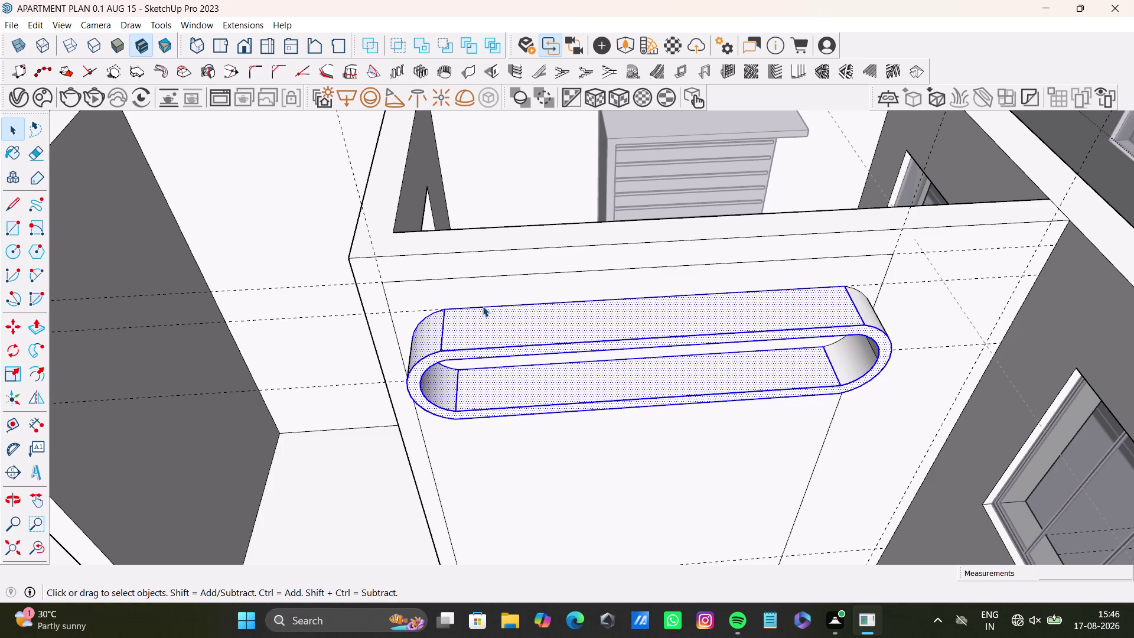
Orbit around the oval shelf's rounded left and right ends to inspect them.
scroll(down, 3)
middle_drag(586, 404, 481, 377)
scroll(up, 3)
middle_drag(323, 341, 256, 327)
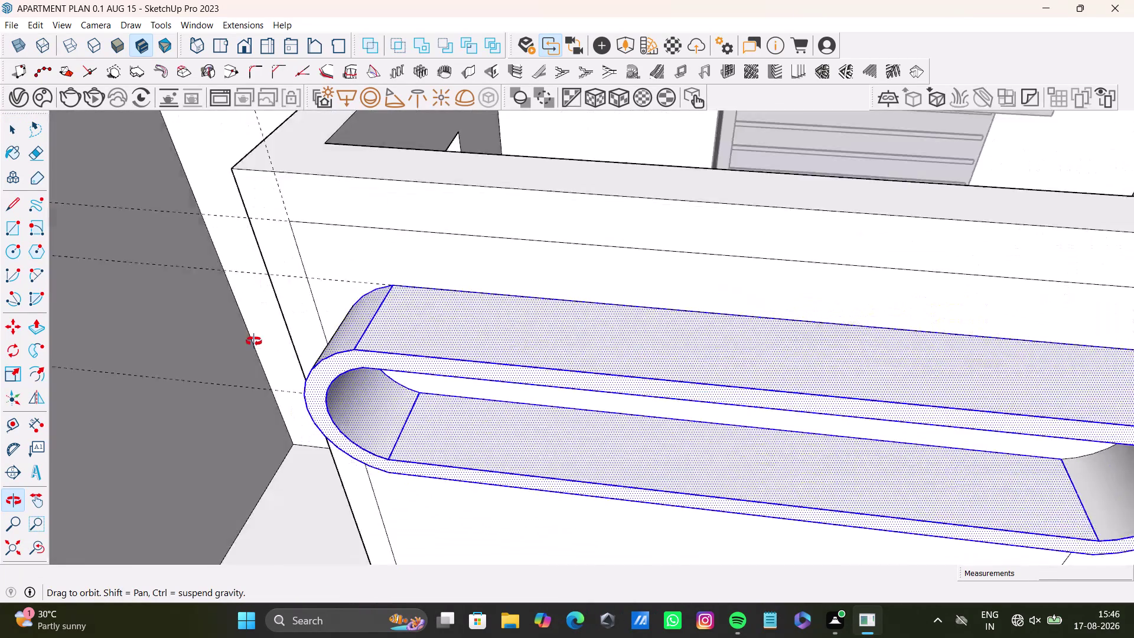
middle_drag(256, 328, 252, 347)
scroll(down, 3)
middle_drag(463, 391, 363, 377)
scroll(up, 3)
click(643, 353)
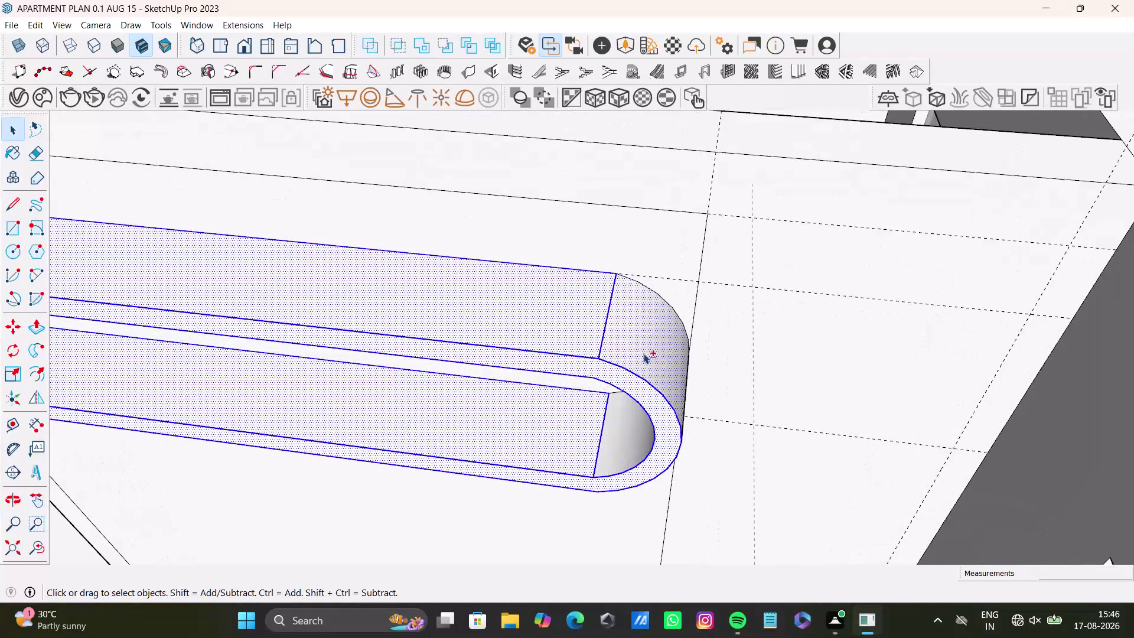
click(619, 437)
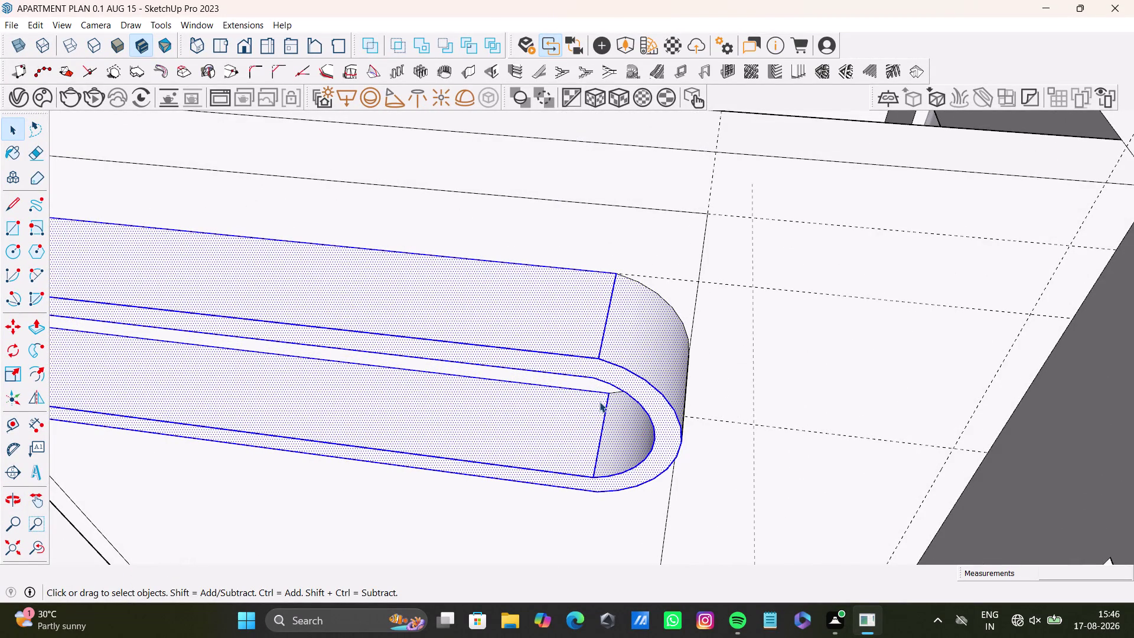
Orbit around the shelf to view it from the left and from below.
scroll(down, 3)
middle_drag(358, 410, 464, 360)
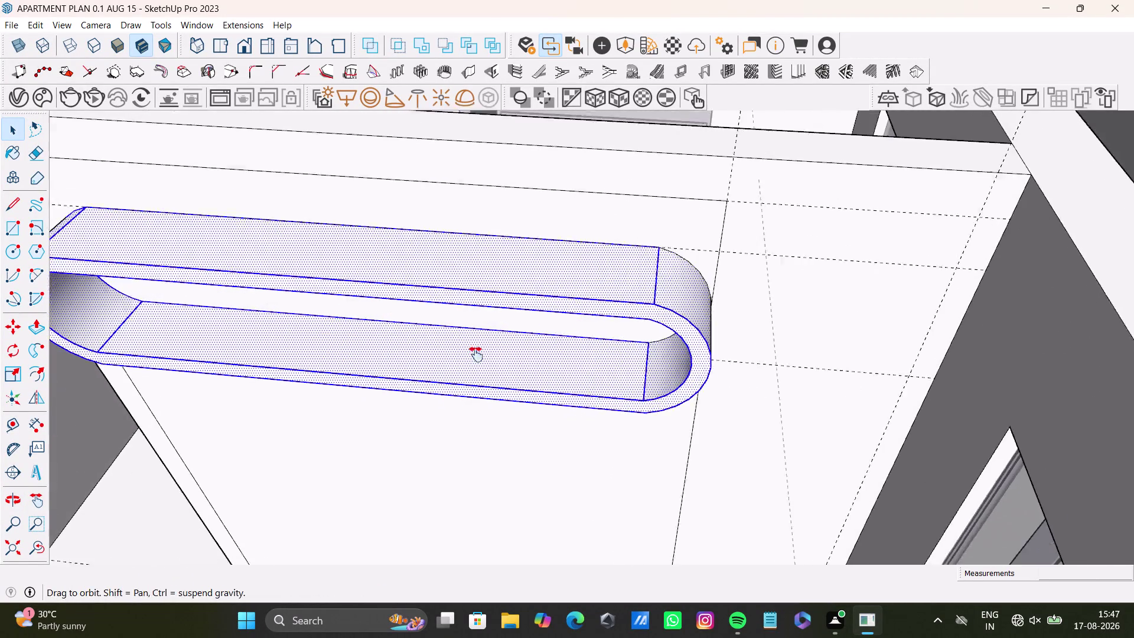
middle_drag(463, 360, 488, 348)
middle_drag(480, 361, 536, 403)
middle_drag(363, 405, 522, 400)
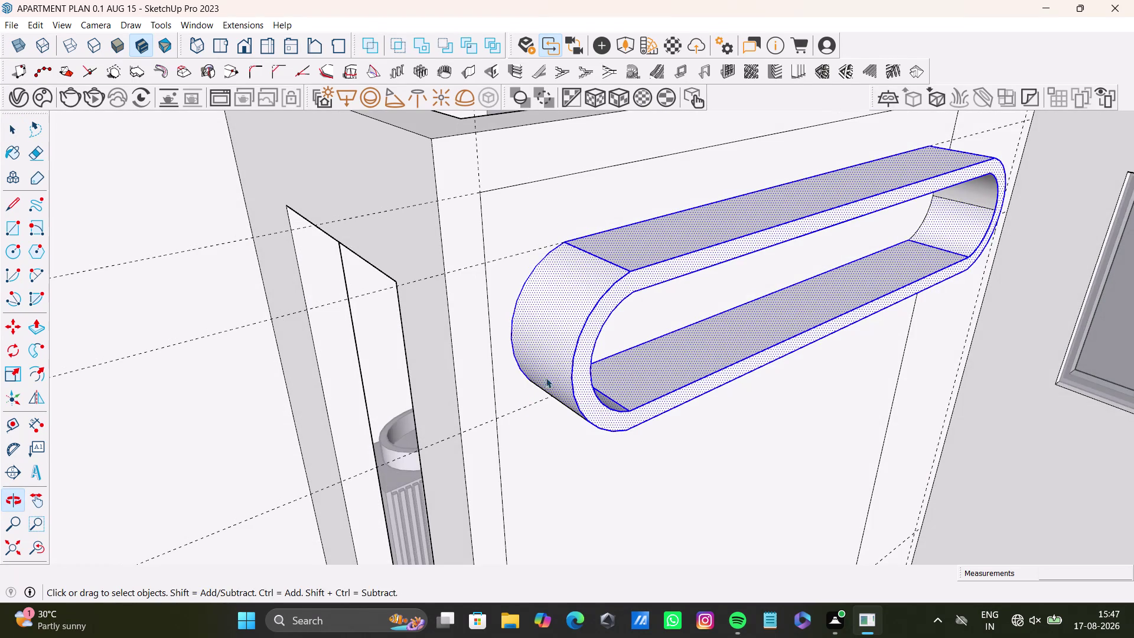
middle_drag(626, 379, 376, 398)
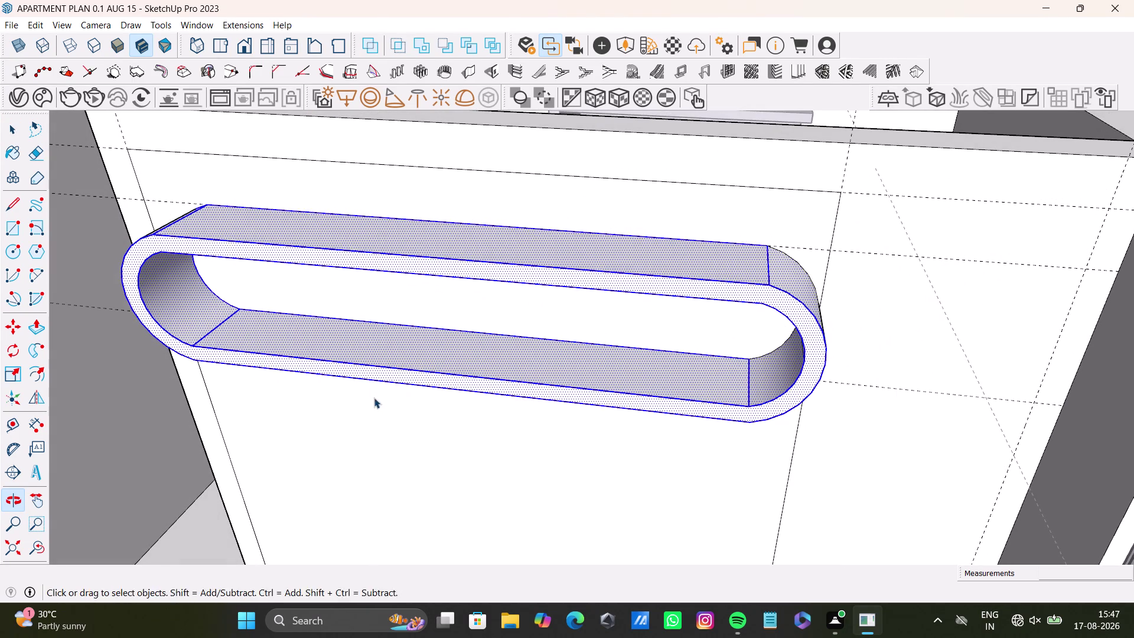
Use Scale to stretch the shelf slightly along its length.
key(s)
middle_drag(789, 387, 719, 369)
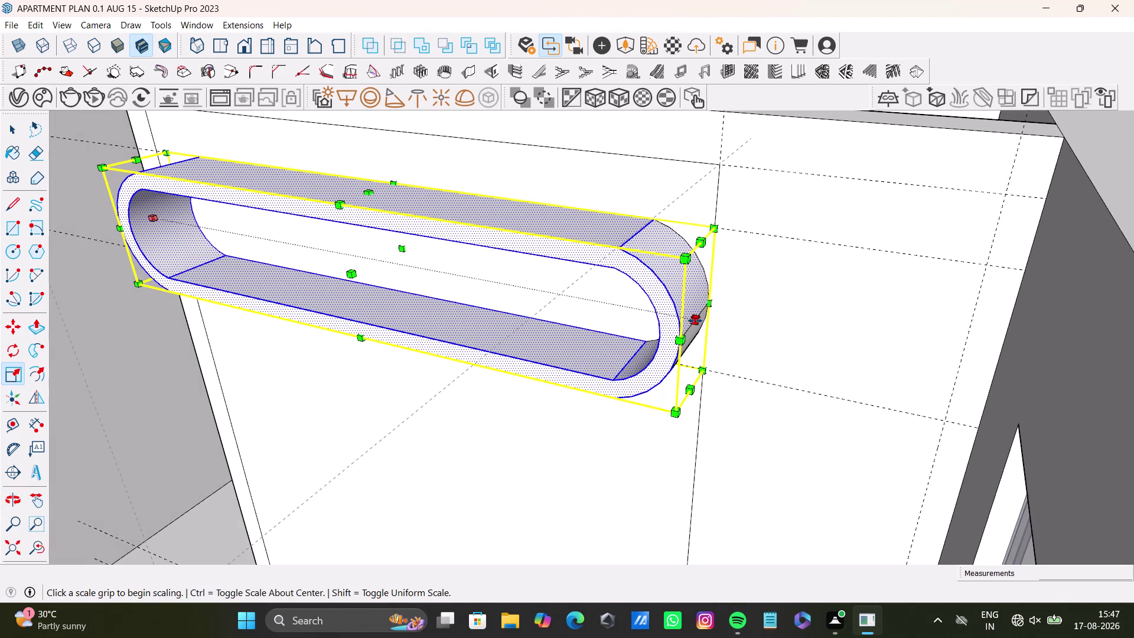
drag(695, 320, 716, 329)
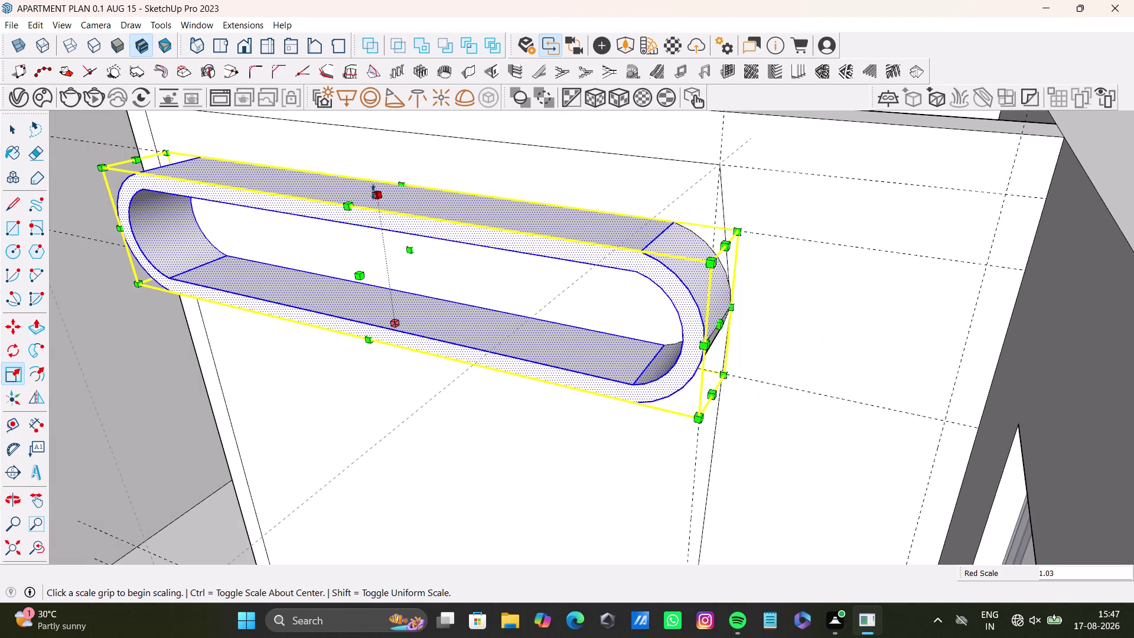
drag(373, 192, 376, 174)
key(space)
Look at the shelf front and underside, then undo the length stretch.
middle_drag(366, 387, 494, 391)
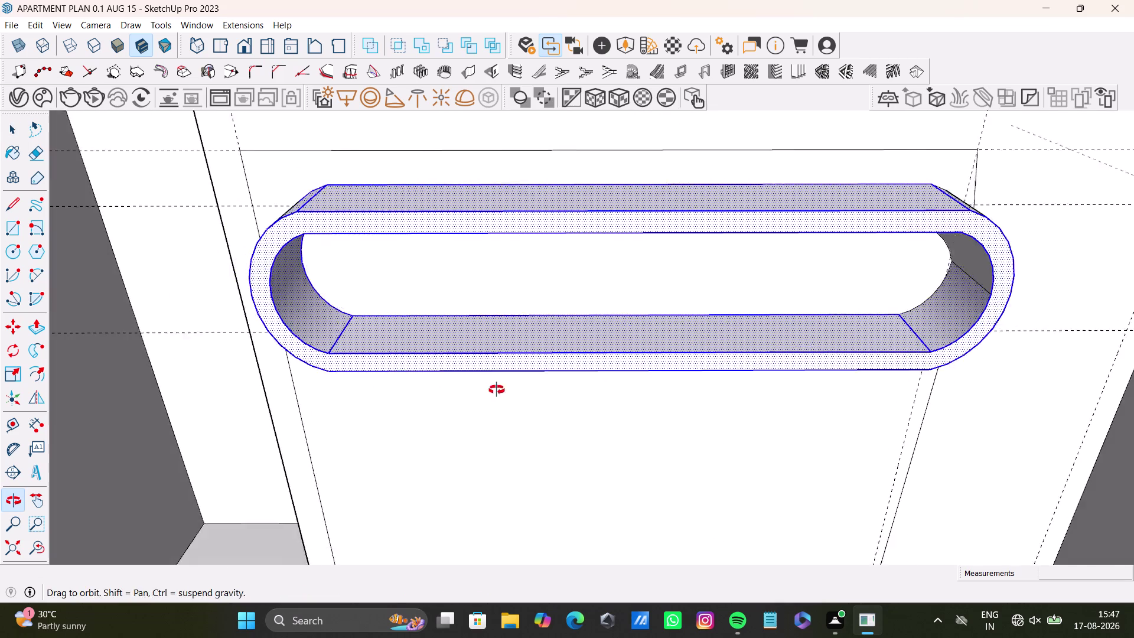
middle_drag(495, 391, 504, 387)
middle_drag(506, 385, 442, 489)
middle_drag(437, 490, 393, 453)
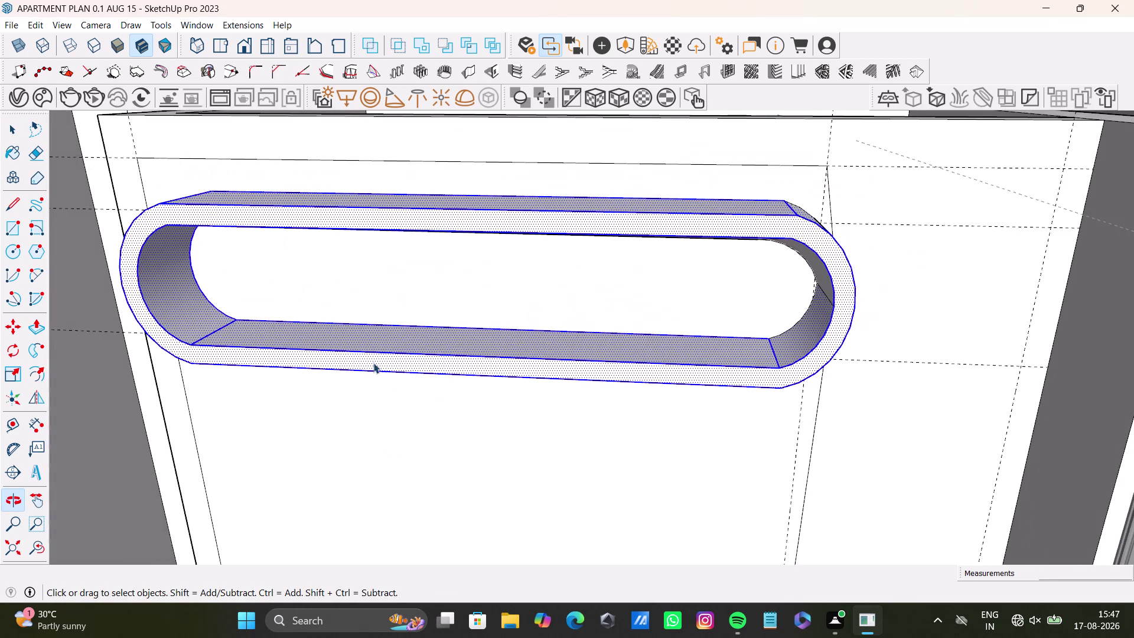
middle_drag(289, 308, 314, 282)
middle_drag(374, 285, 376, 271)
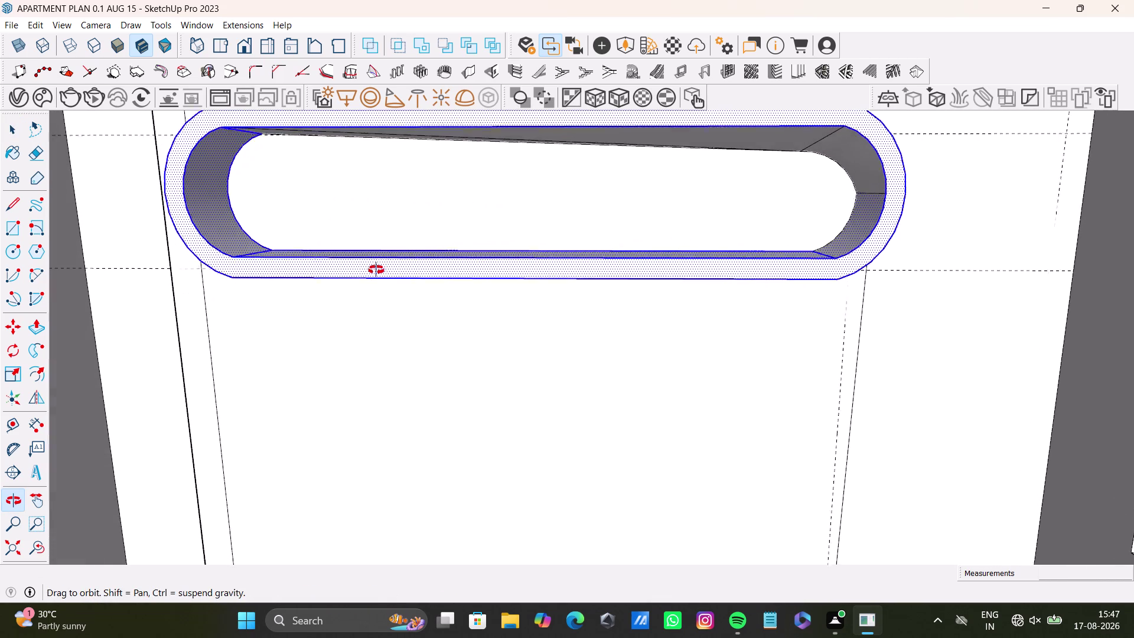
middle_drag(376, 271, 372, 268)
middle_drag(392, 246, 389, 284)
key(ctrl+z)
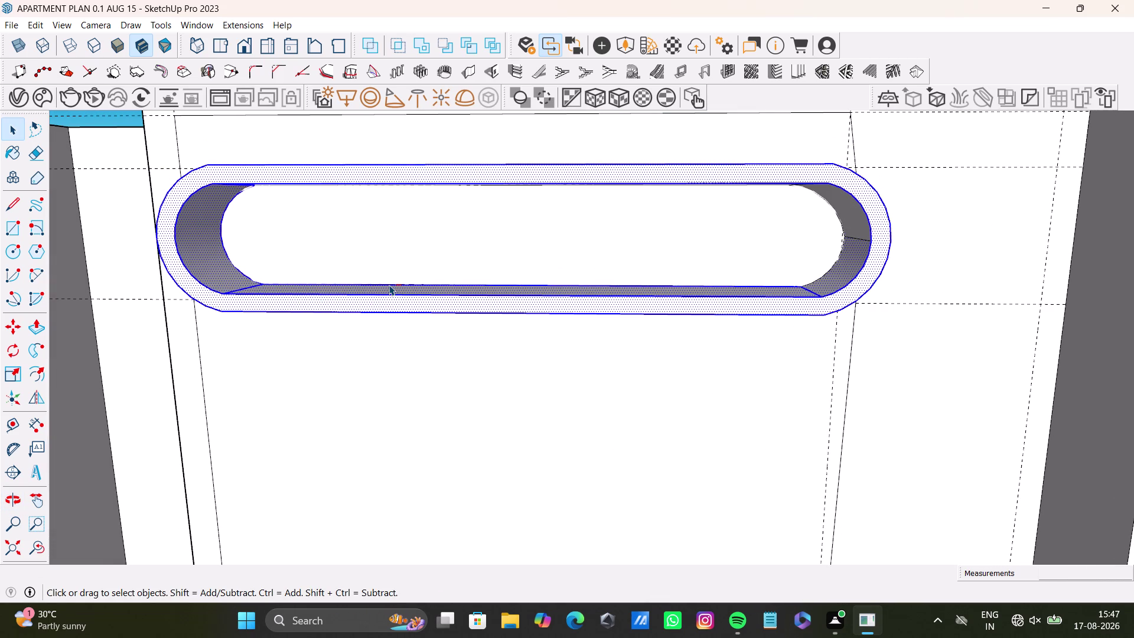
Inspect the shelf interior from above, clicking several points on the shelf.
middle_drag(448, 265, 396, 383)
middle_drag(392, 386, 374, 421)
middle_drag(377, 410, 399, 288)
middle_drag(398, 269, 376, 371)
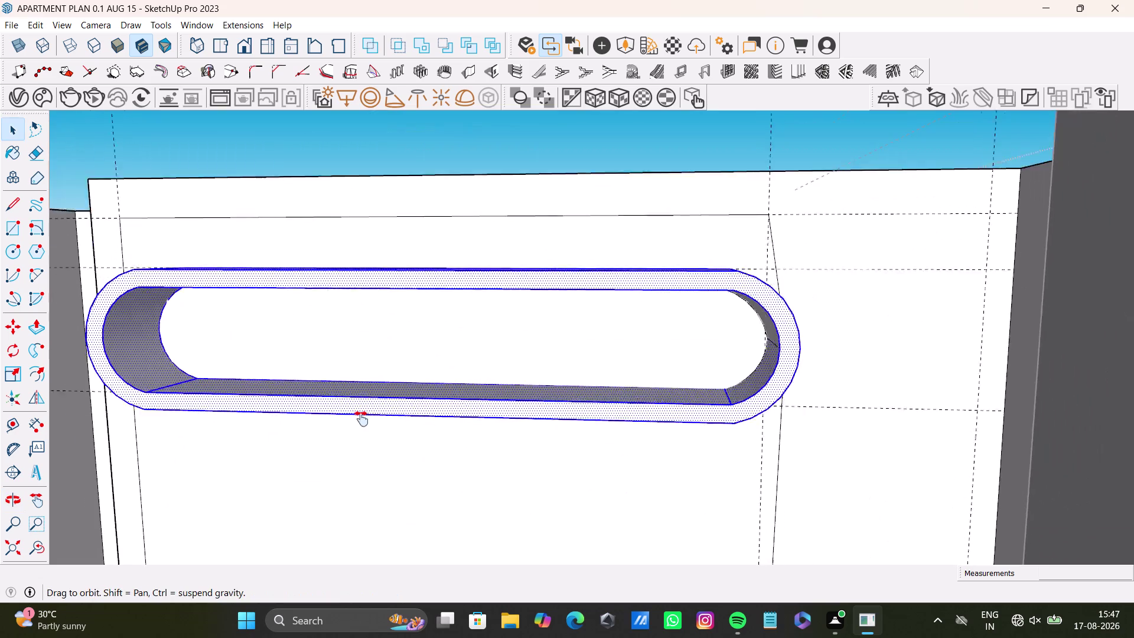
middle_drag(376, 371, 347, 459)
middle_drag(345, 428, 359, 342)
click(384, 202)
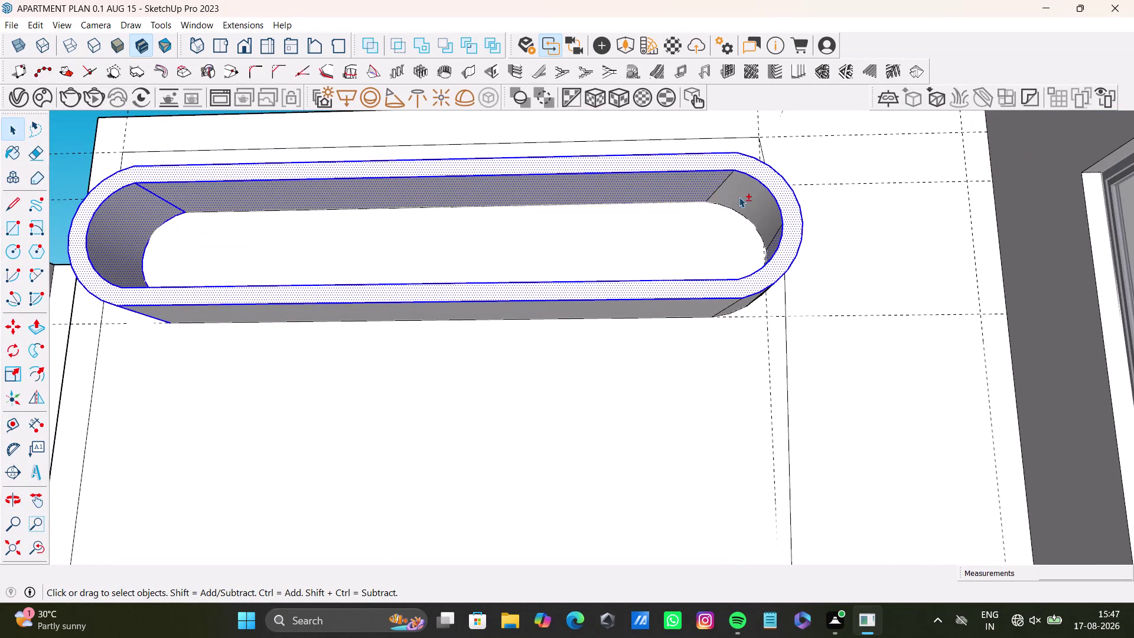
click(739, 196)
click(655, 316)
click(681, 311)
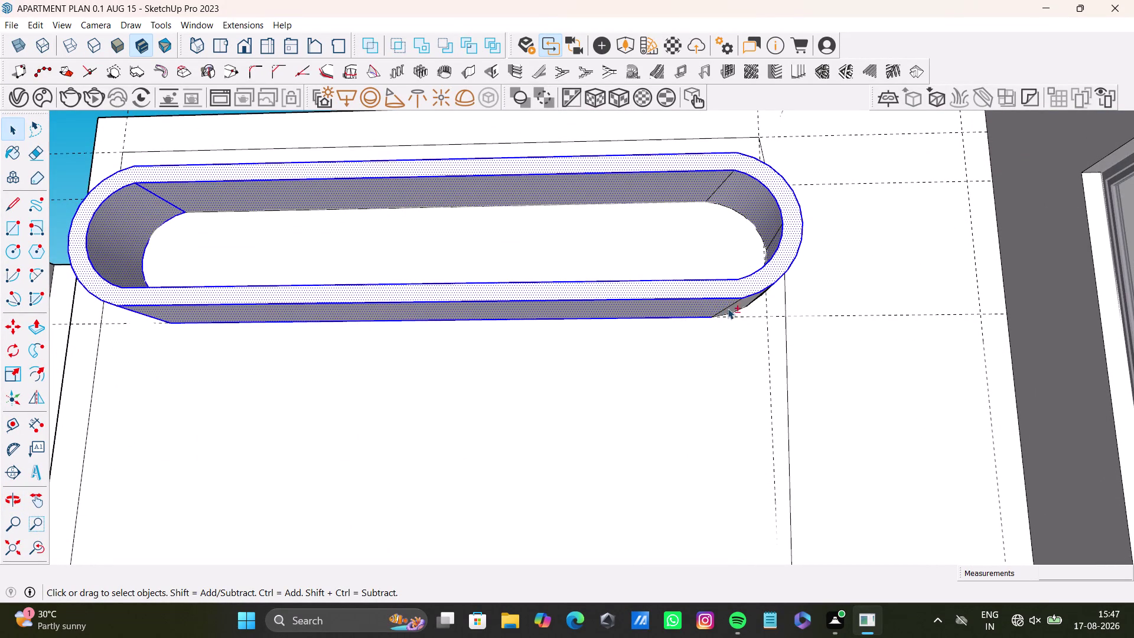
click(738, 307)
scroll(up, 3)
Orbit away from the wall and back until the shelf wall faces the view.
middle_drag(189, 302, 268, 268)
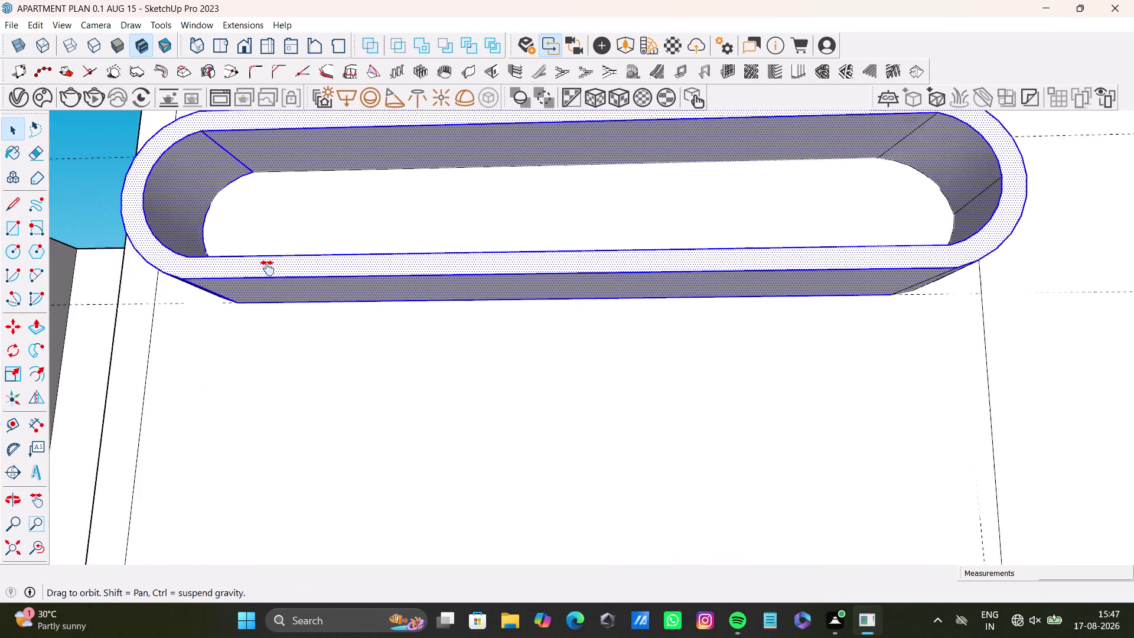
middle_drag(268, 268, 307, 165)
middle_drag(773, 217, 446, 350)
middle_drag(503, 345, 445, 327)
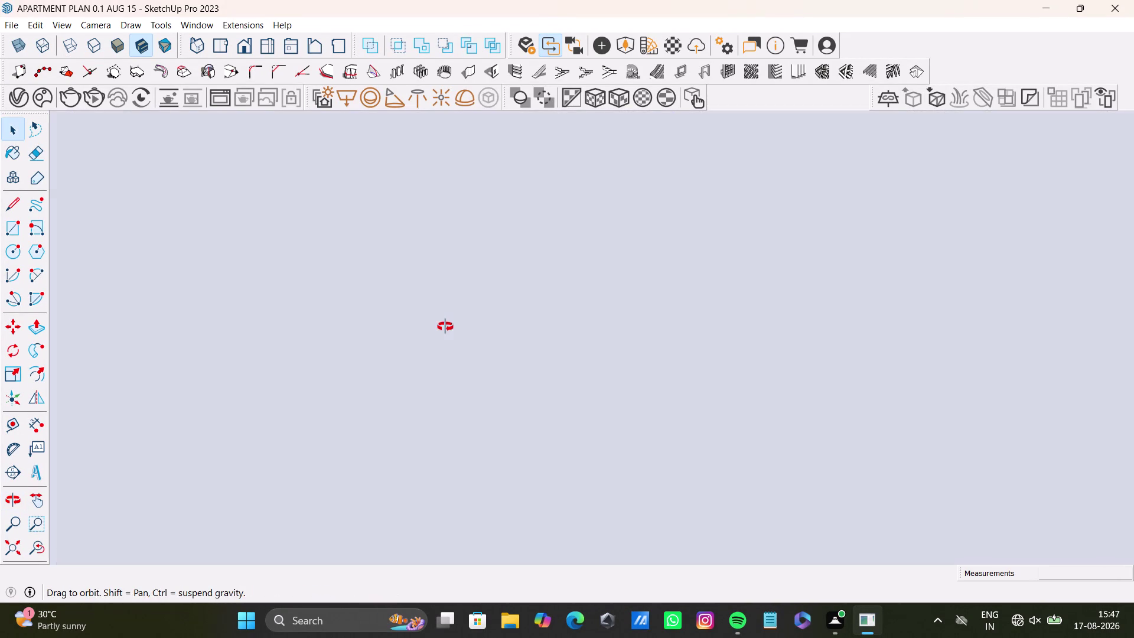
middle_drag(446, 327, 568, 413)
scroll(down, 3)
middle_drag(444, 412, 614, 422)
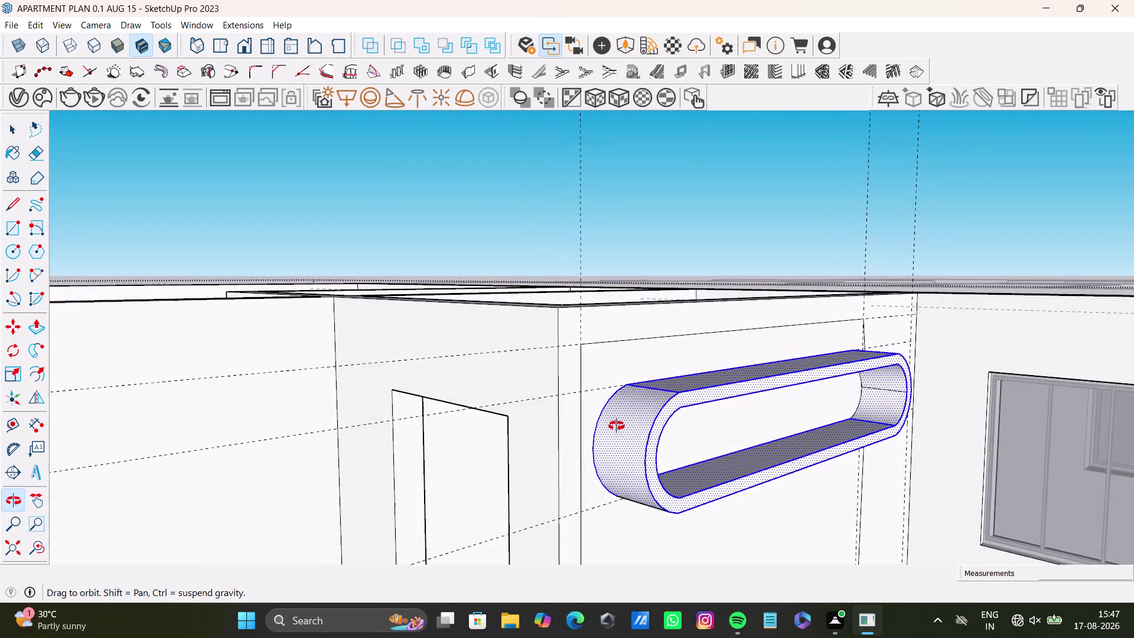
middle_drag(614, 421, 616, 441)
middle_drag(632, 473, 535, 386)
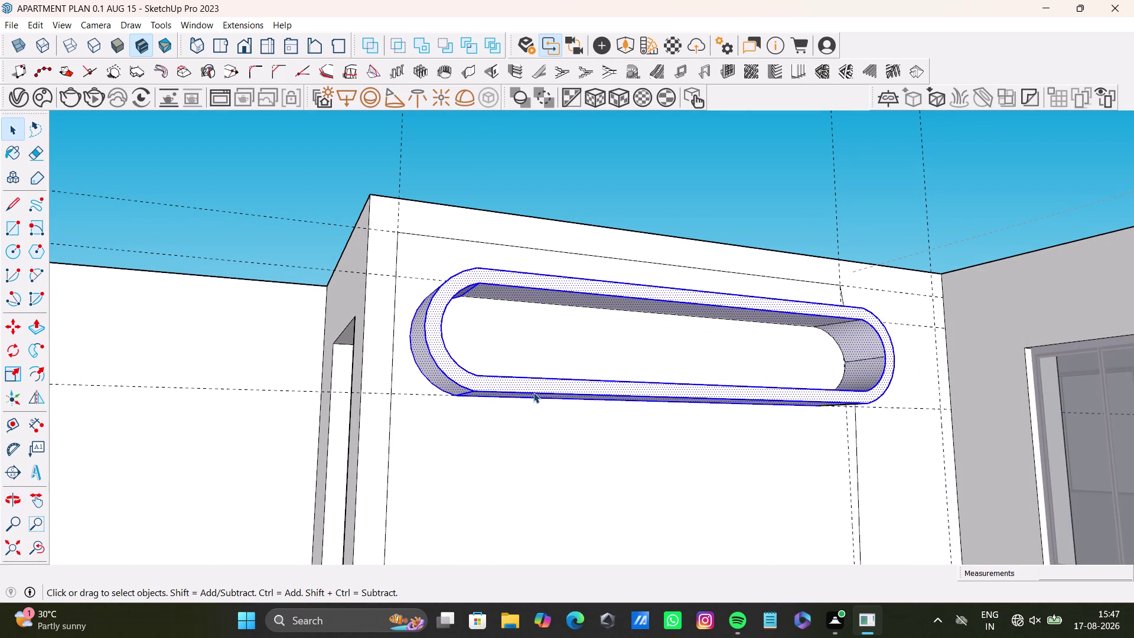
Scale the shelf uniformly by dragging its corner grip.
key(q)
middle_drag(631, 426, 591, 468)
key(w)
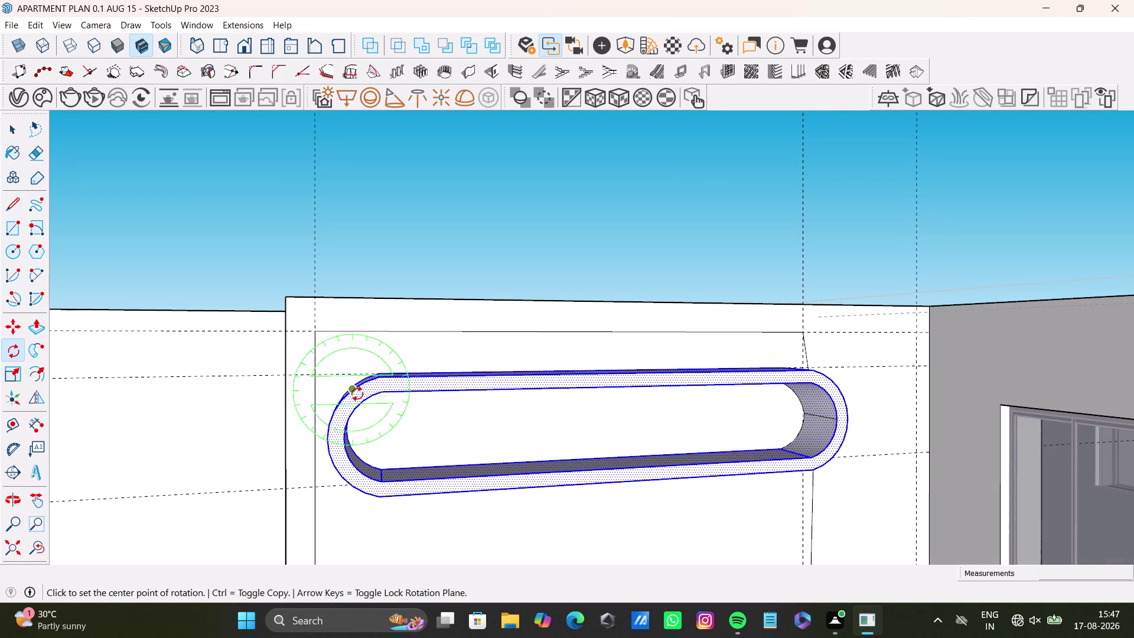
key(s)
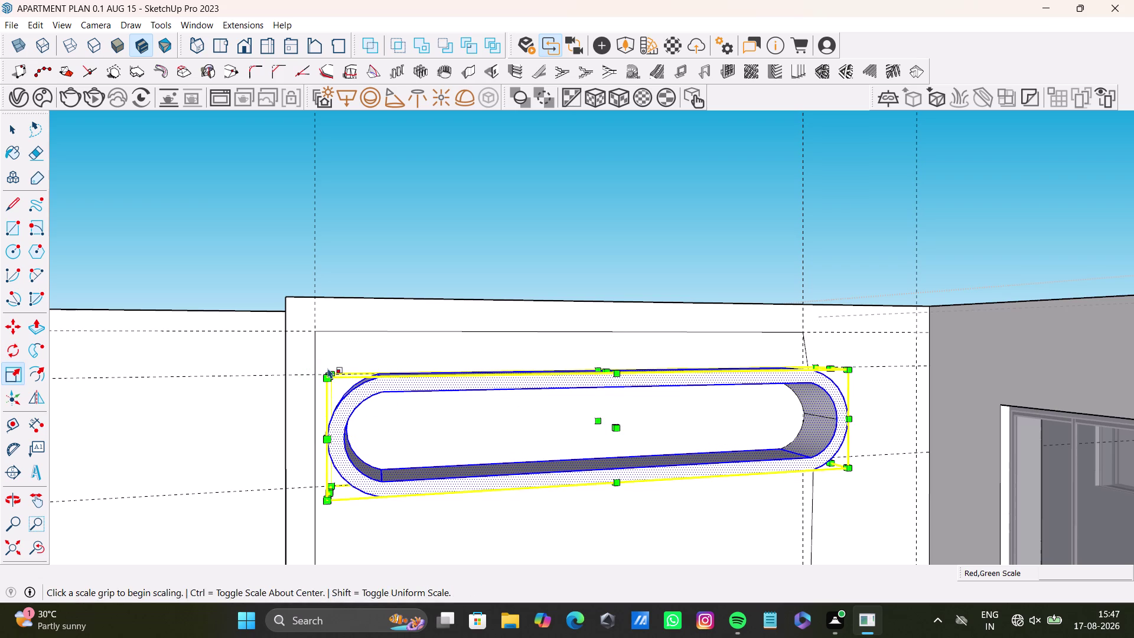
middle_drag(335, 380, 336, 447)
drag(344, 497, 333, 485)
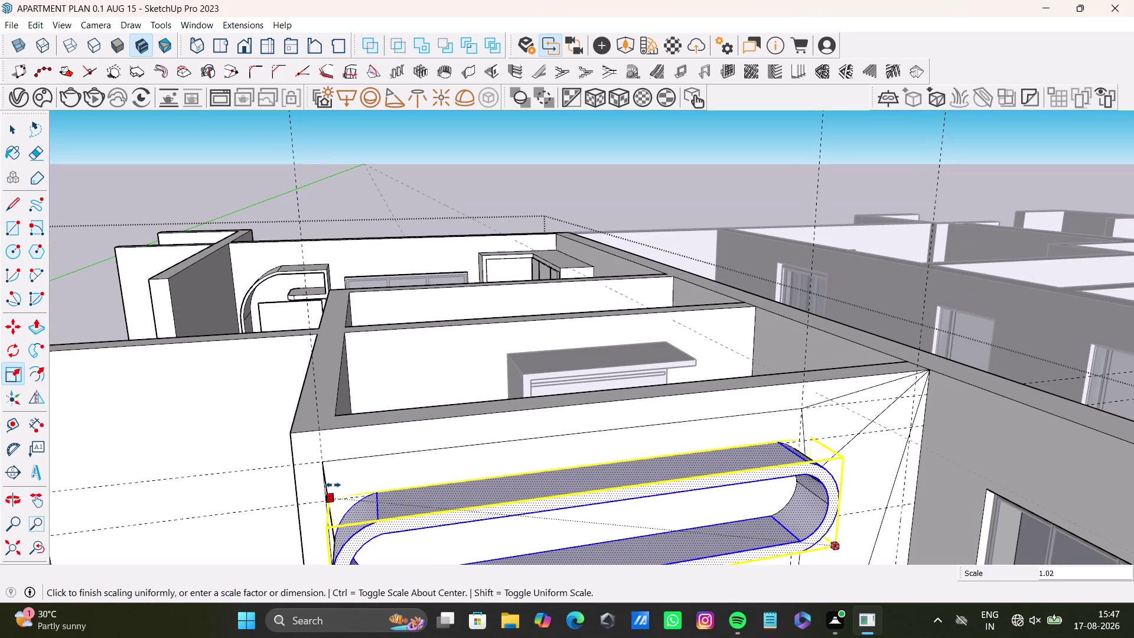
drag(333, 485, 330, 482)
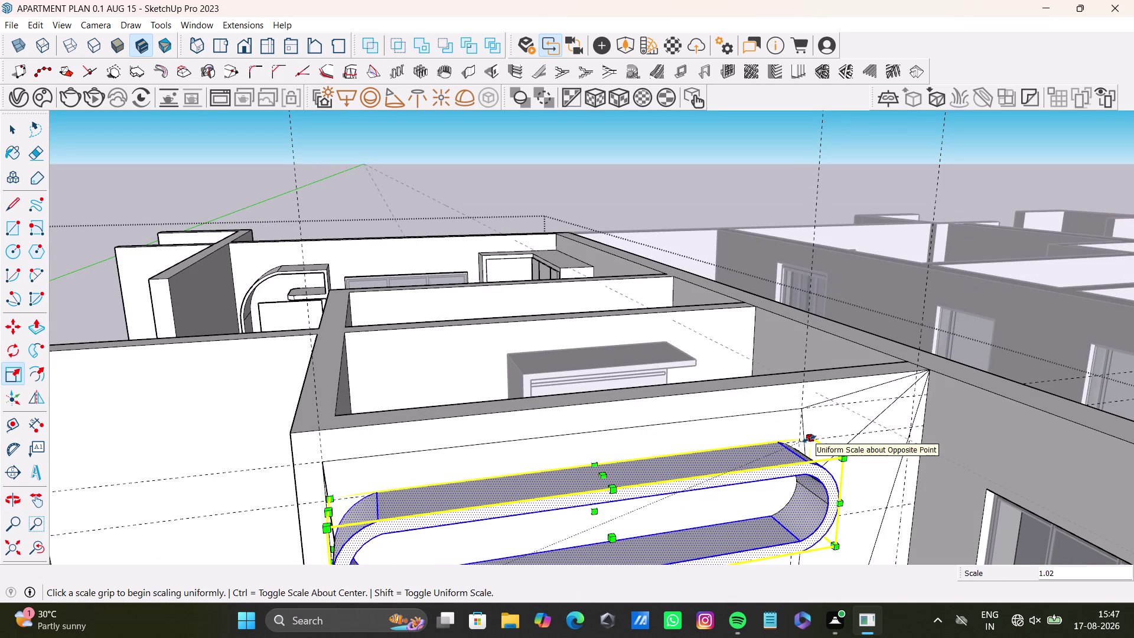
Orbit out to see the whole wall, then undo the last two actions.
middle_drag(807, 453, 735, 361)
middle_drag(723, 423, 677, 329)
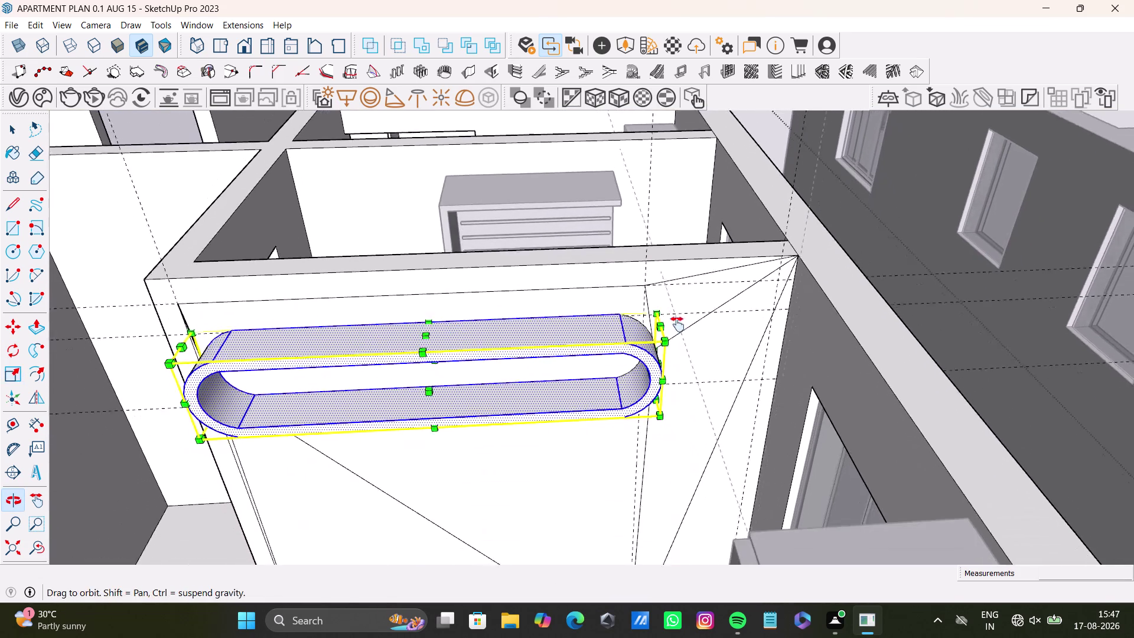
middle_drag(678, 328, 677, 317)
scroll(down, 3)
key(ctrl+z)
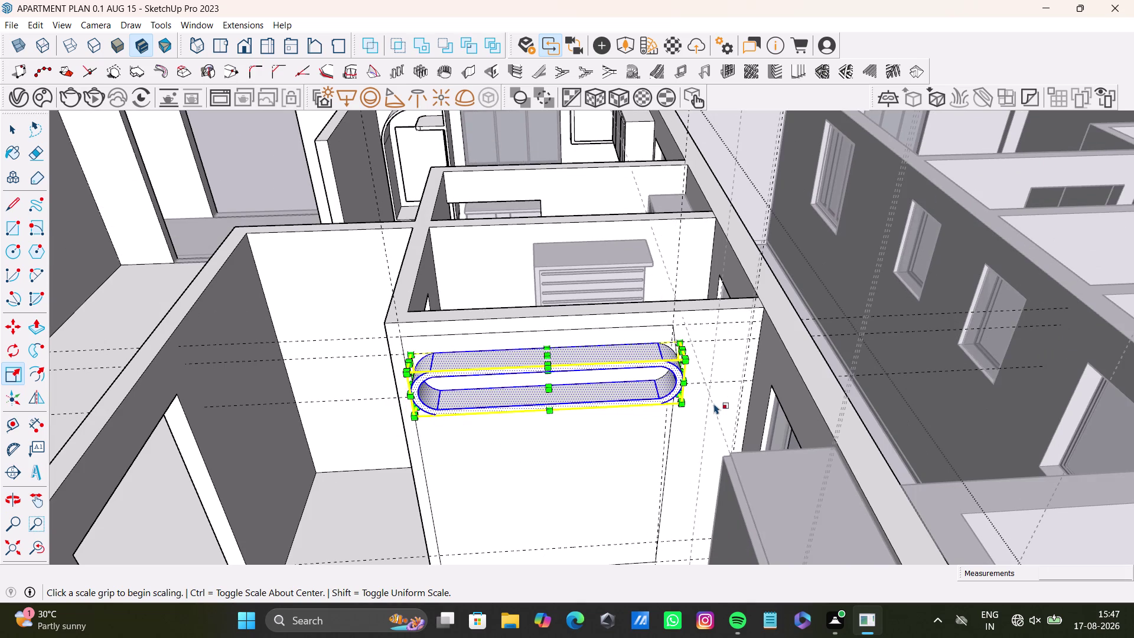
key(ctrl+z)
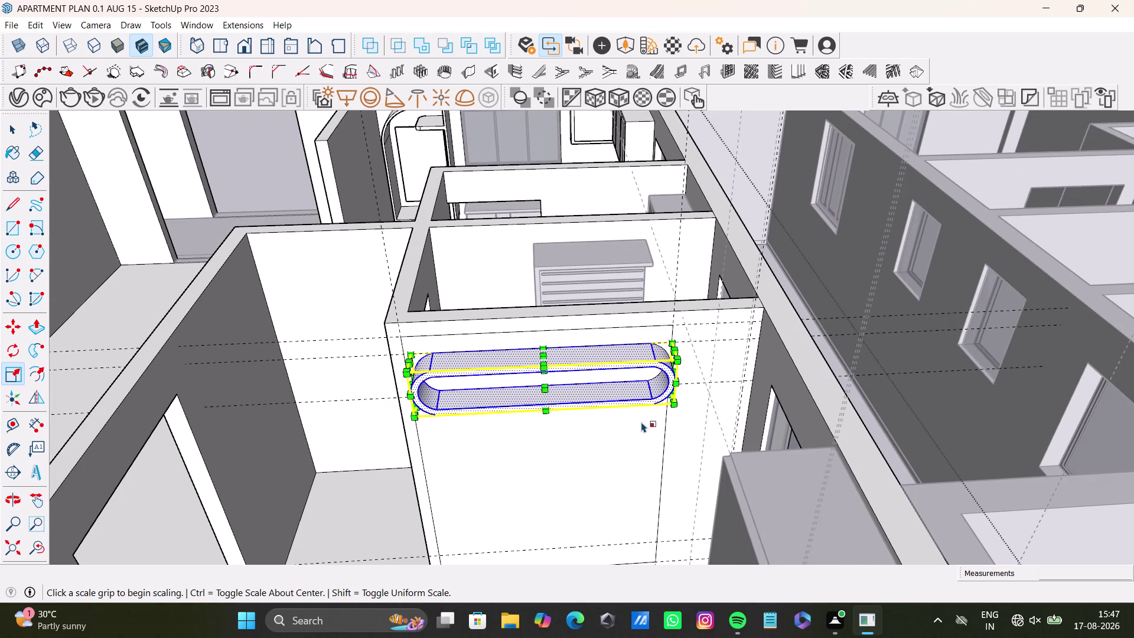
Return to Select and view the resized shelf on the wall.
key(space)
scroll(up, 3)
scroll(down, 3)
middle_drag(552, 408, 585, 427)
scroll(up, 3)
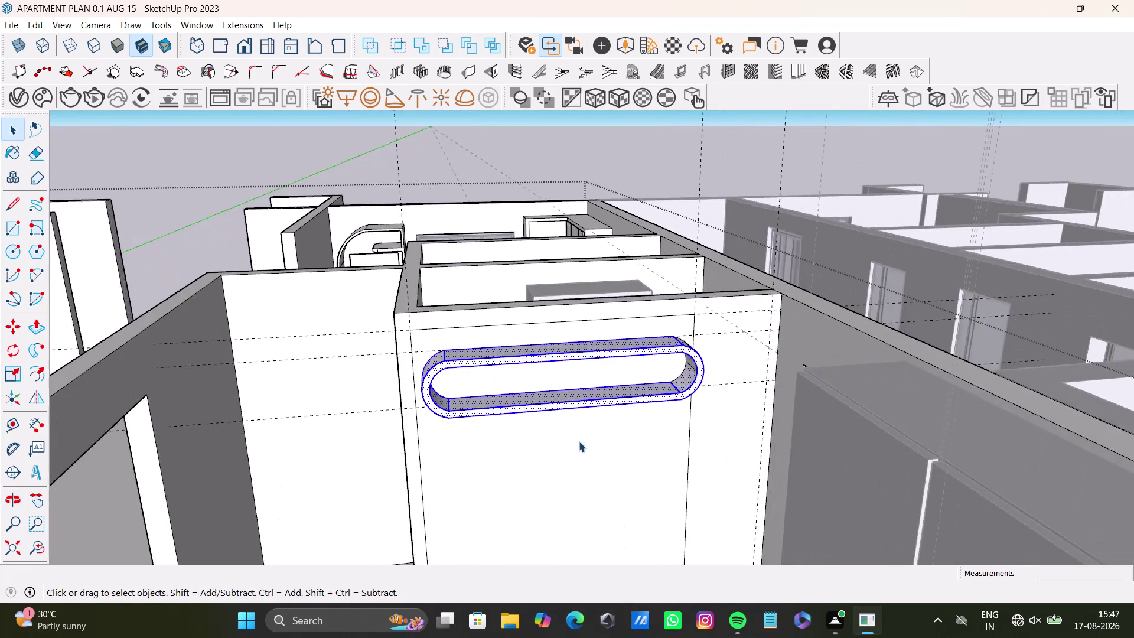
scroll(up, 3)
middle_drag(579, 441, 547, 352)
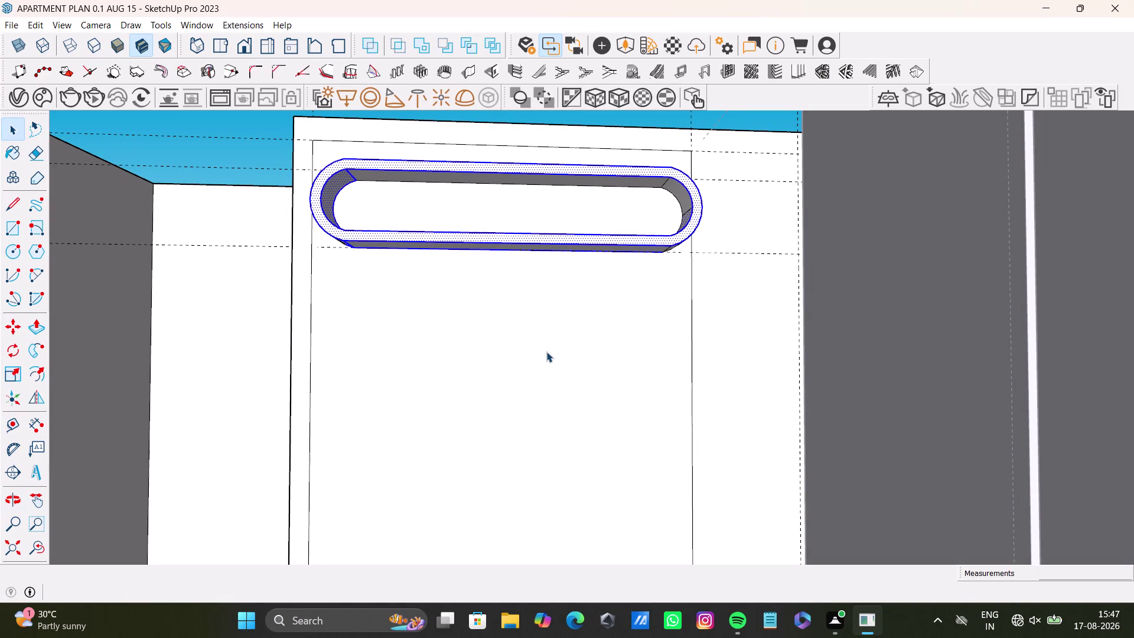
scroll(down, 3)
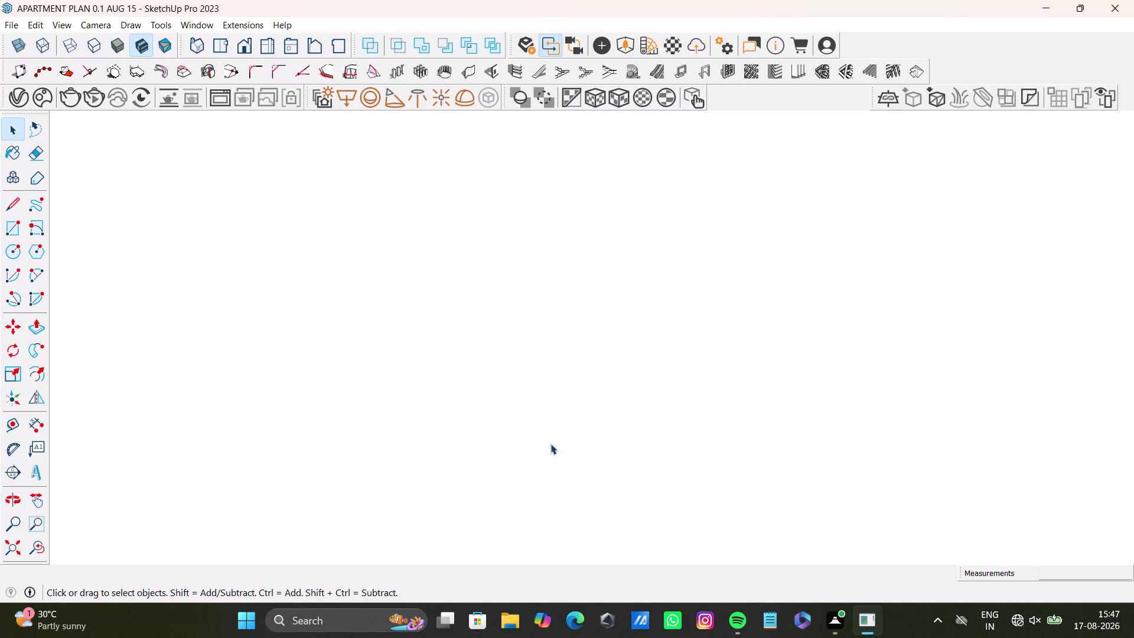
Draw a first rectangle outline on the wall below the niche.
click(41, 551)
middle_drag(611, 334, 627, 244)
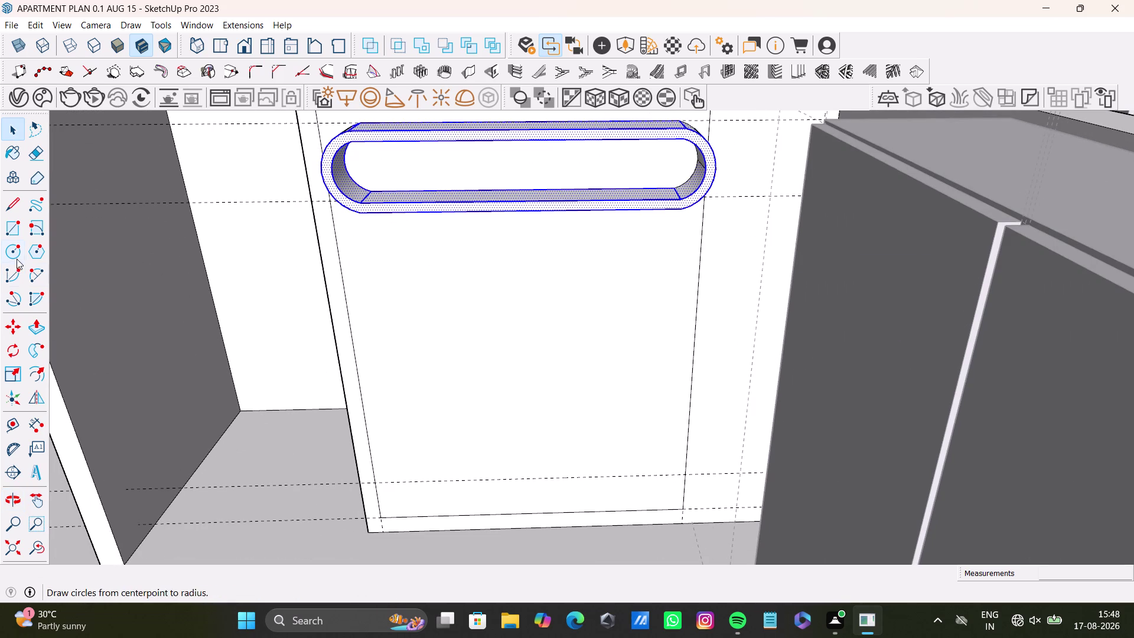
click(12, 229)
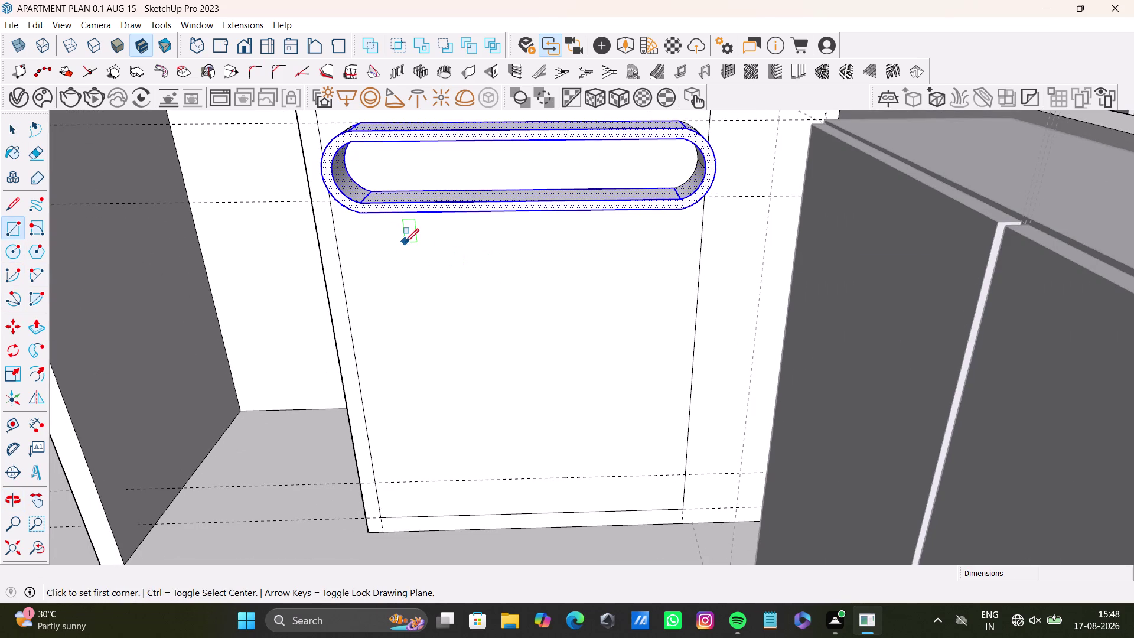
drag(405, 242, 448, 253)
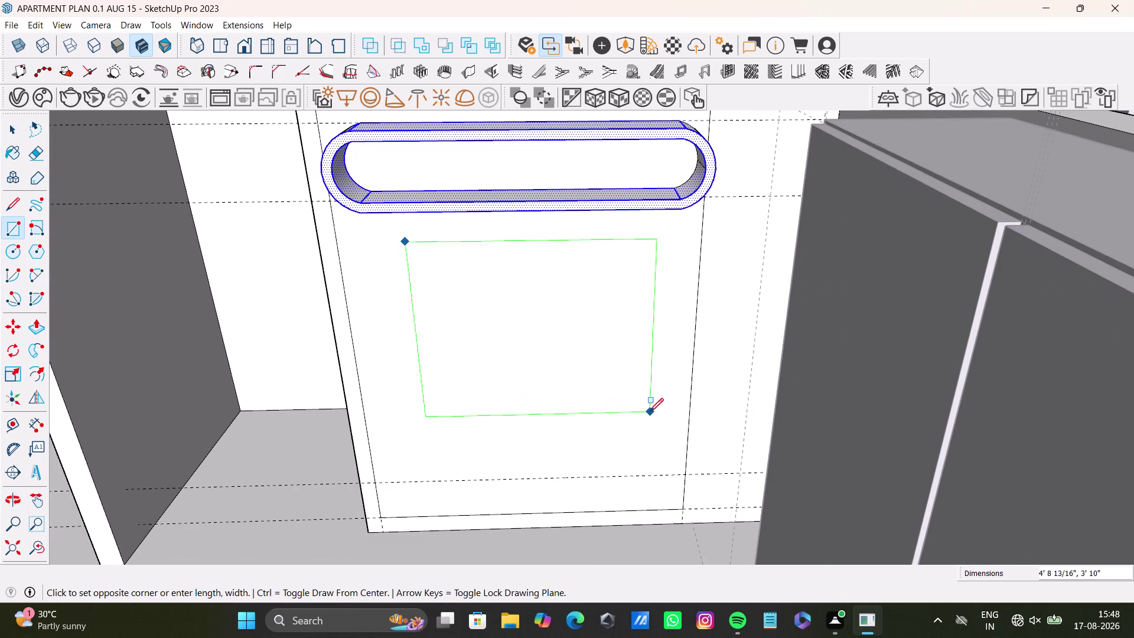
click(655, 417)
key(space)
middle_drag(611, 376, 620, 329)
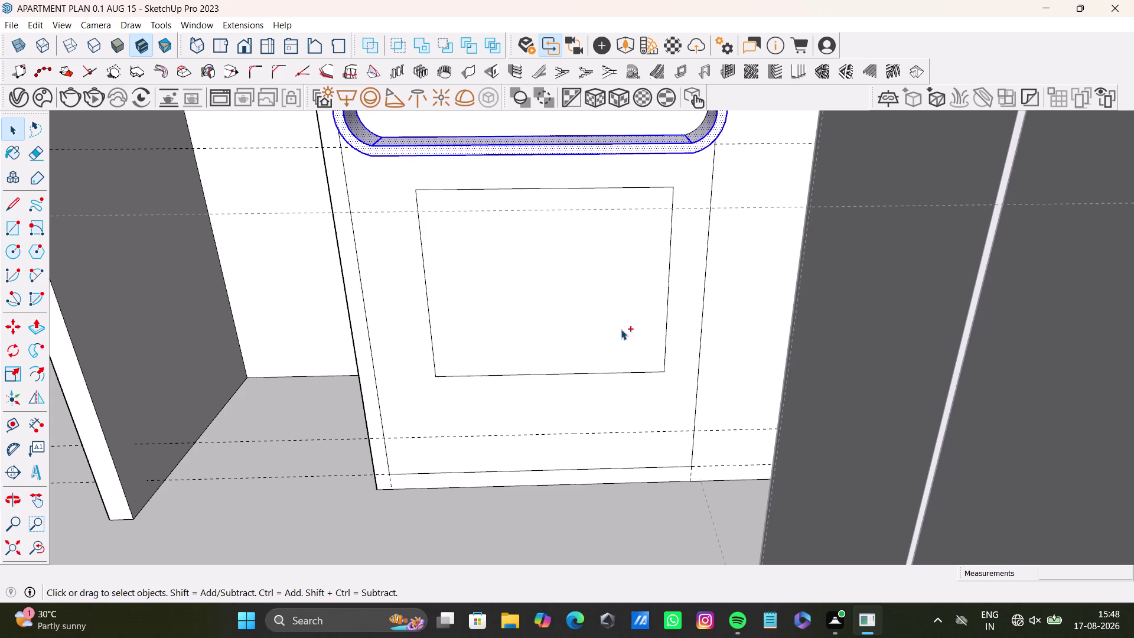
Undo that rectangle and redraw a taller one across the wall.
key(ctrl+z)
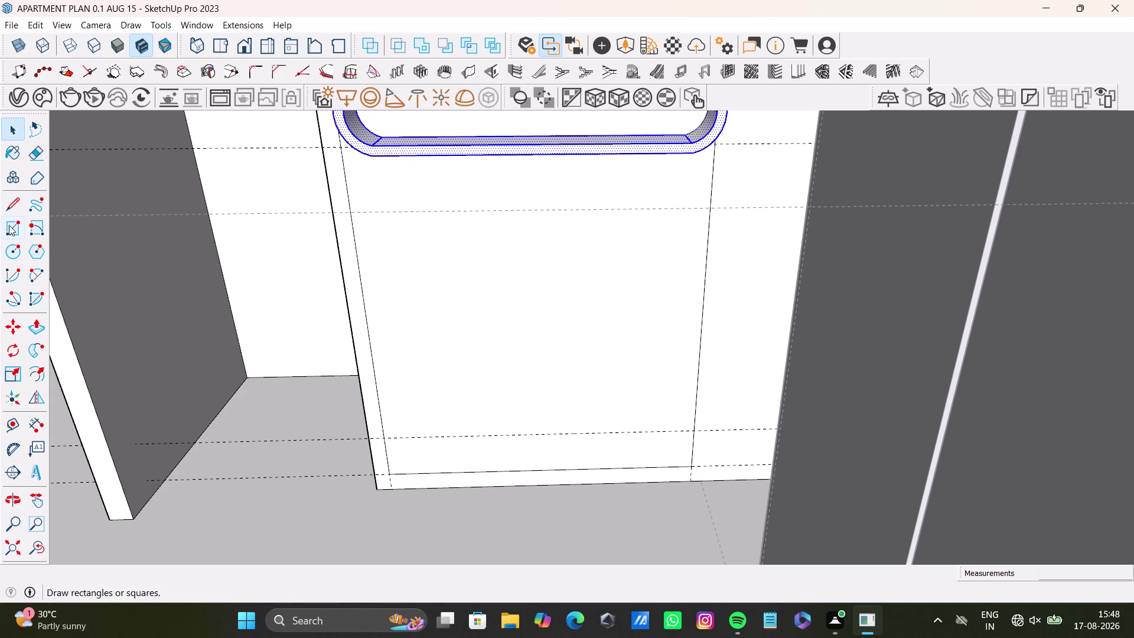
drag(9, 225, 18, 223)
drag(377, 177, 385, 178)
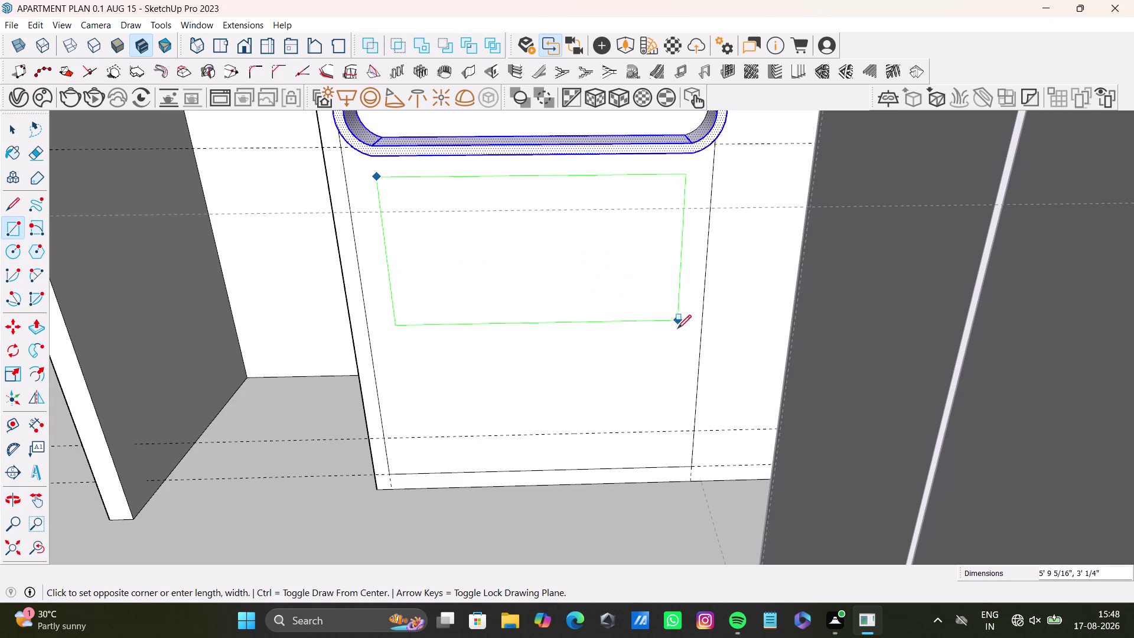
click(673, 393)
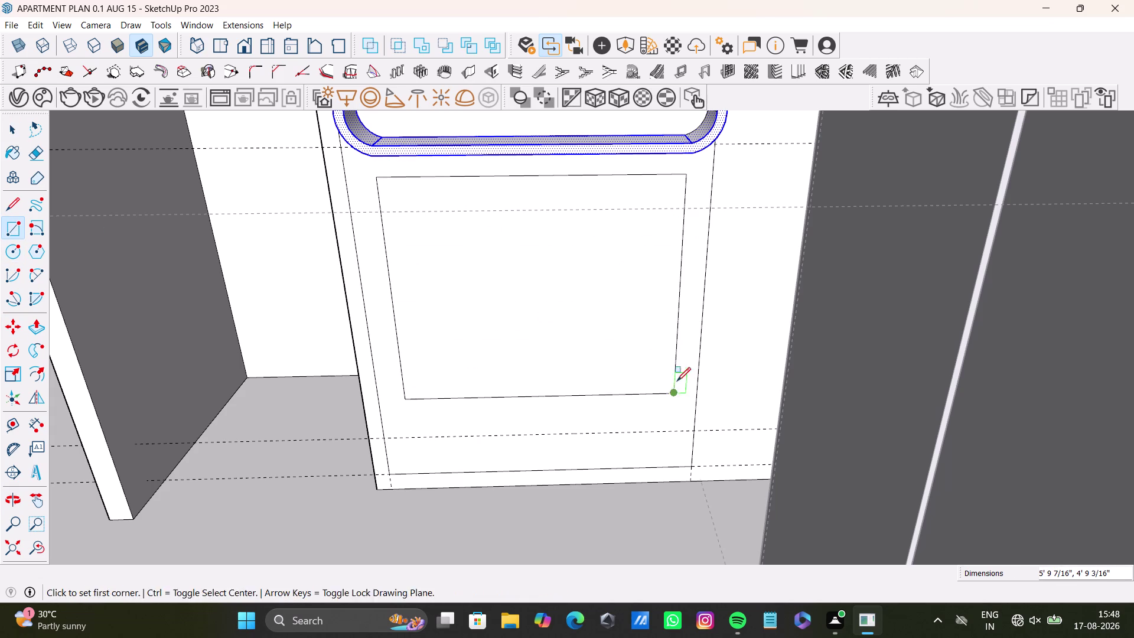
key(space)
Round the panel's top-left corner with a two-point arc.
click(30, 272)
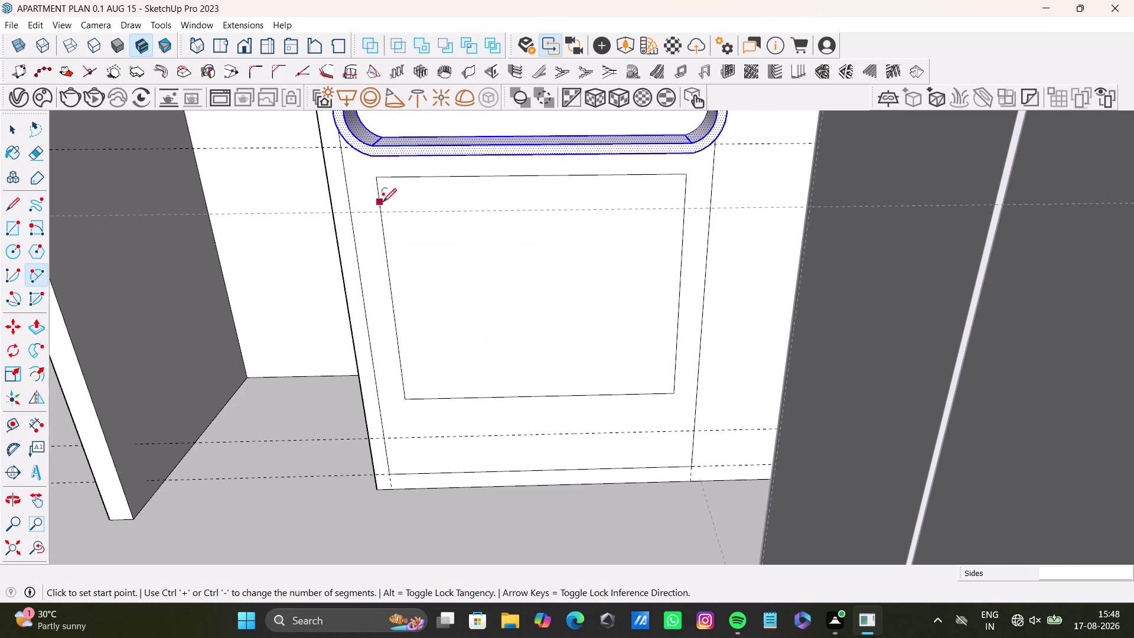
scroll(up, 3)
click(403, 169)
click(381, 200)
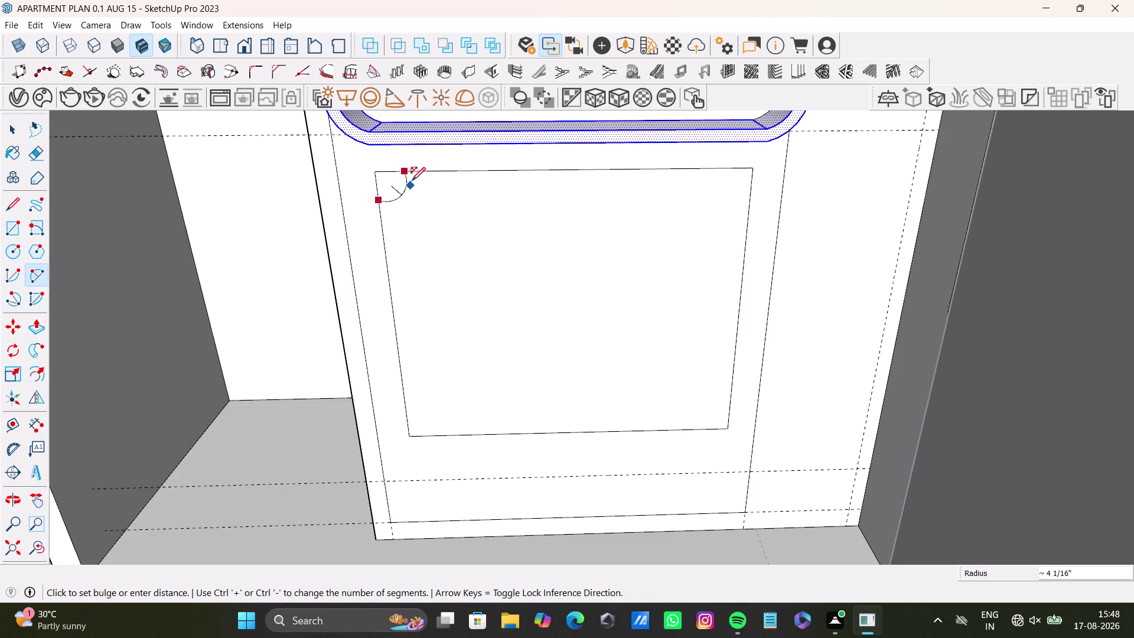
click(384, 176)
key(space)
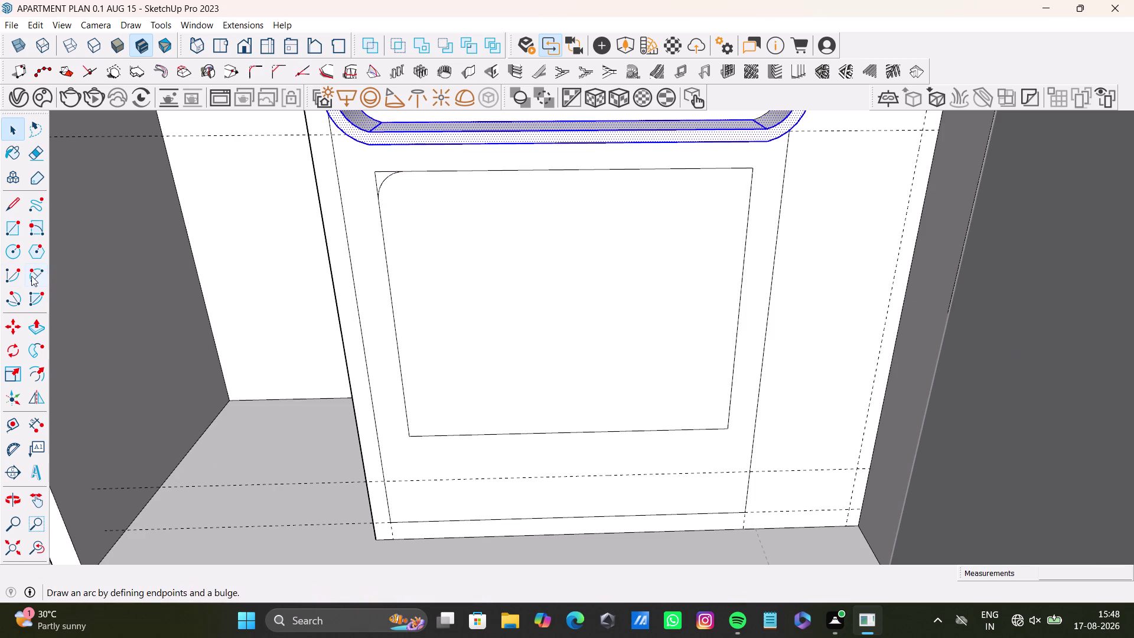
Round the panel's top-right corner with a matching arc.
drag(31, 276, 81, 276)
drag(35, 271, 51, 266)
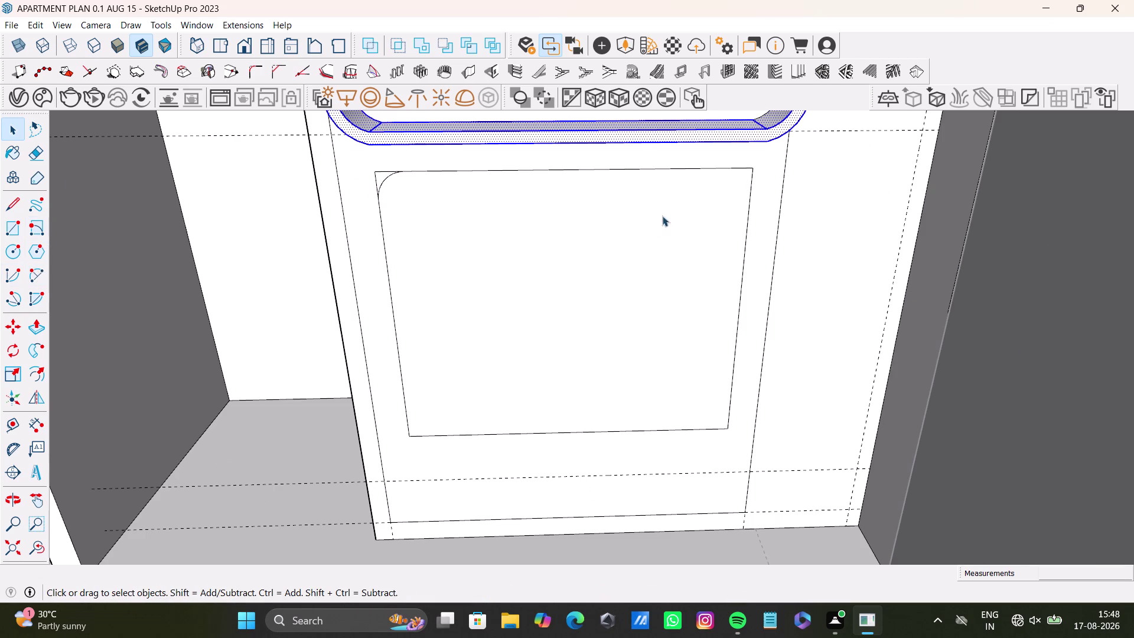
drag(32, 276, 37, 274)
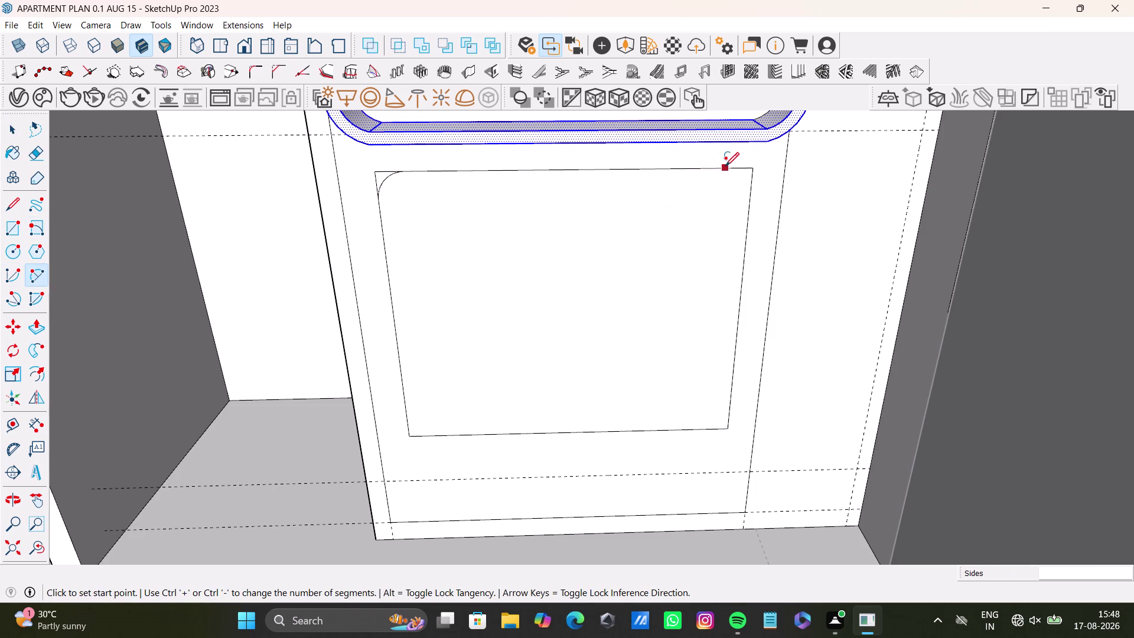
click(725, 166)
click(751, 192)
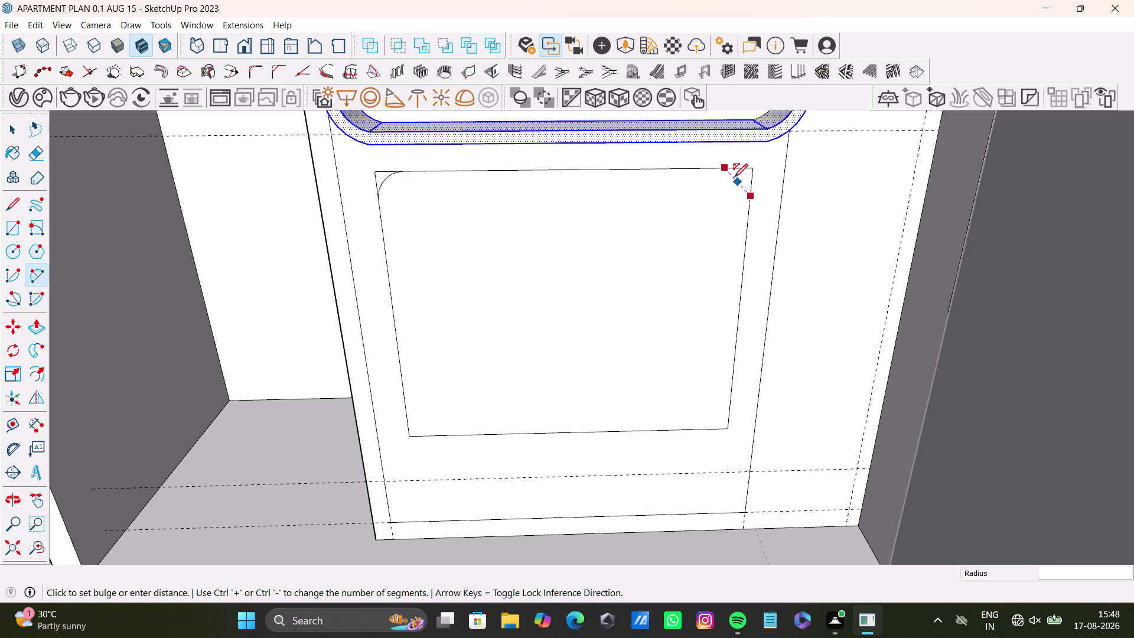
click(747, 175)
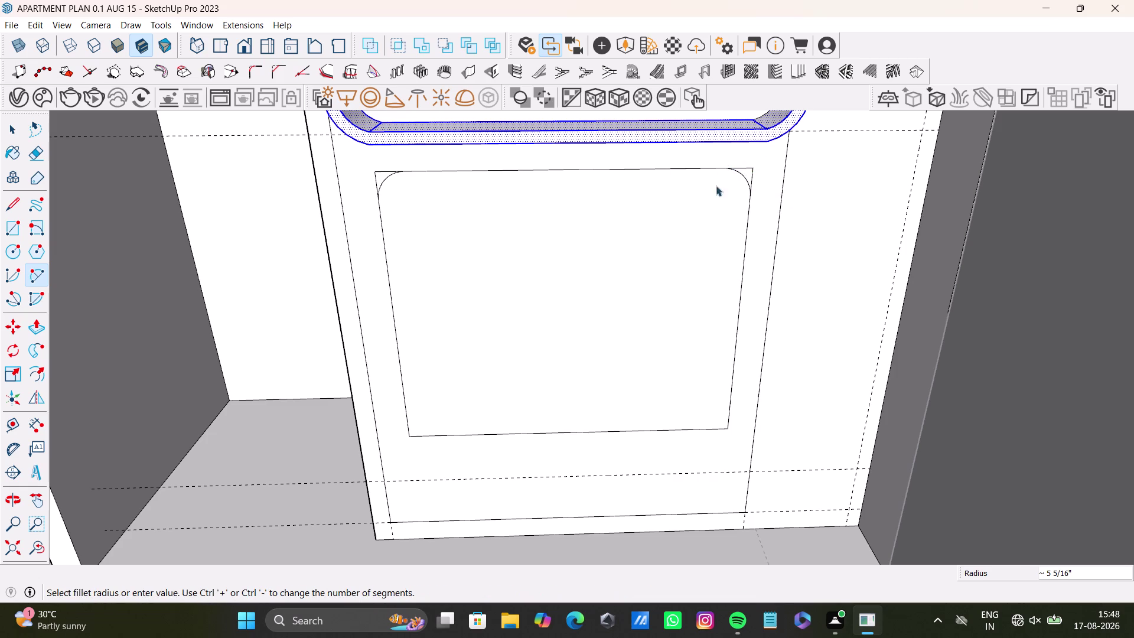
key(space)
scroll(down, 3)
middle_drag(619, 242, 639, 198)
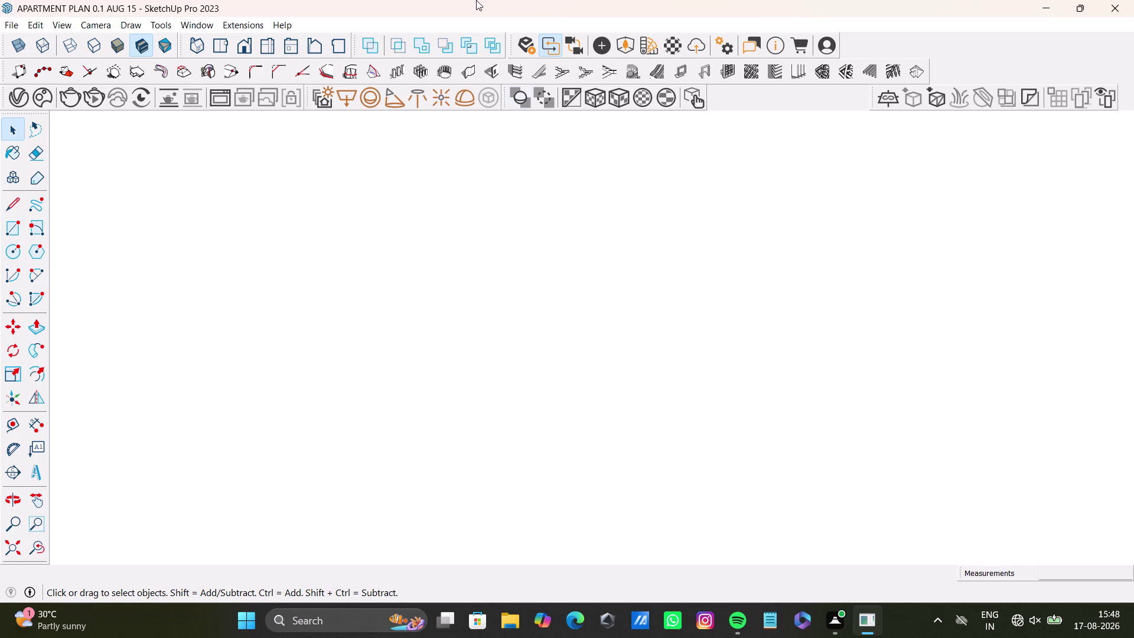
click(38, 553)
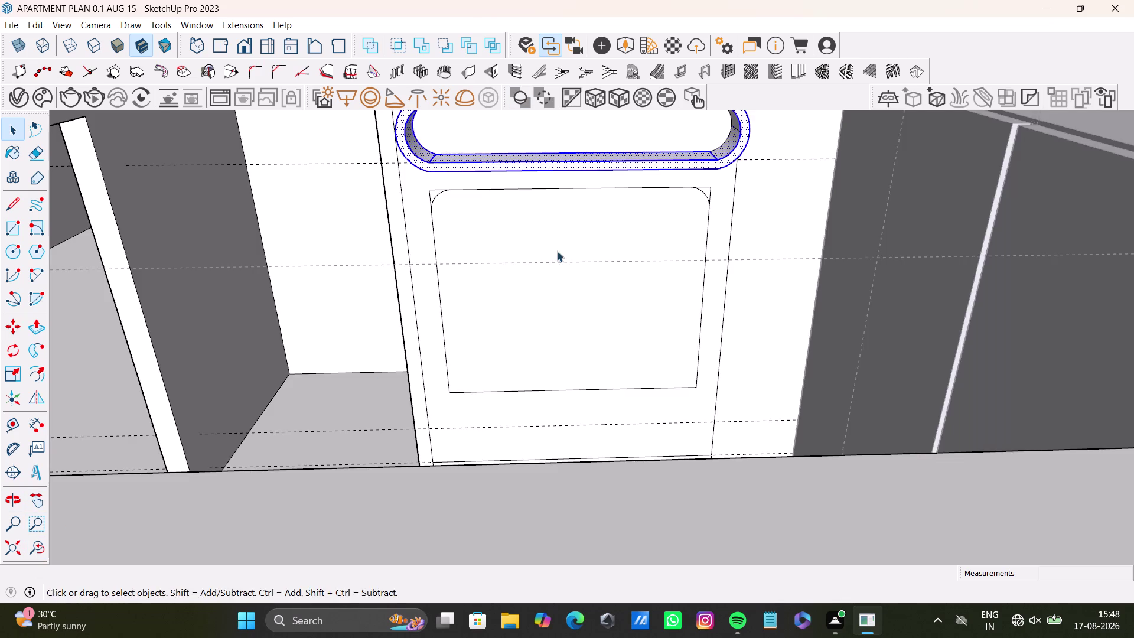
Fillet the panel's bottom-left corner with a two-point arc.
middle_drag(557, 250, 552, 281)
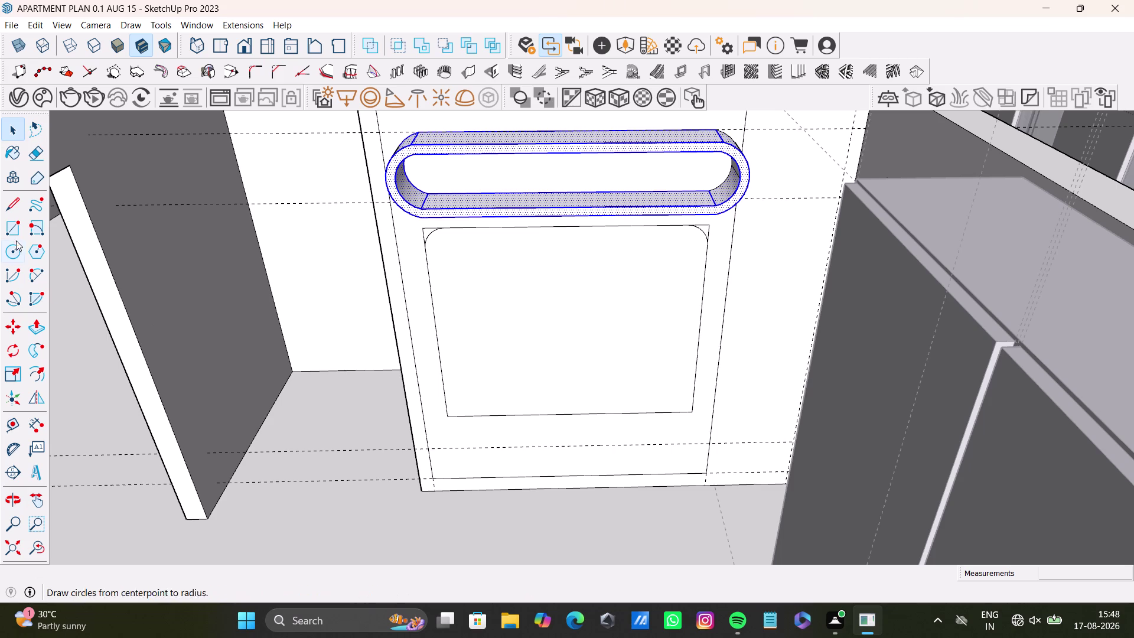
click(34, 274)
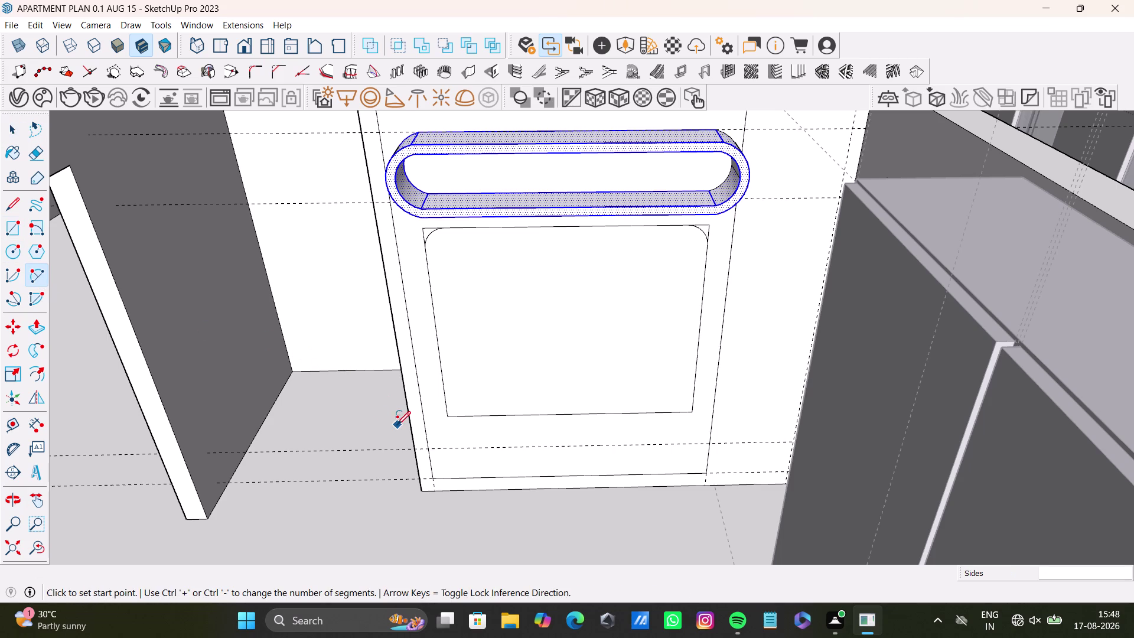
scroll(up, 3)
middle_drag(471, 427, 494, 416)
click(473, 391)
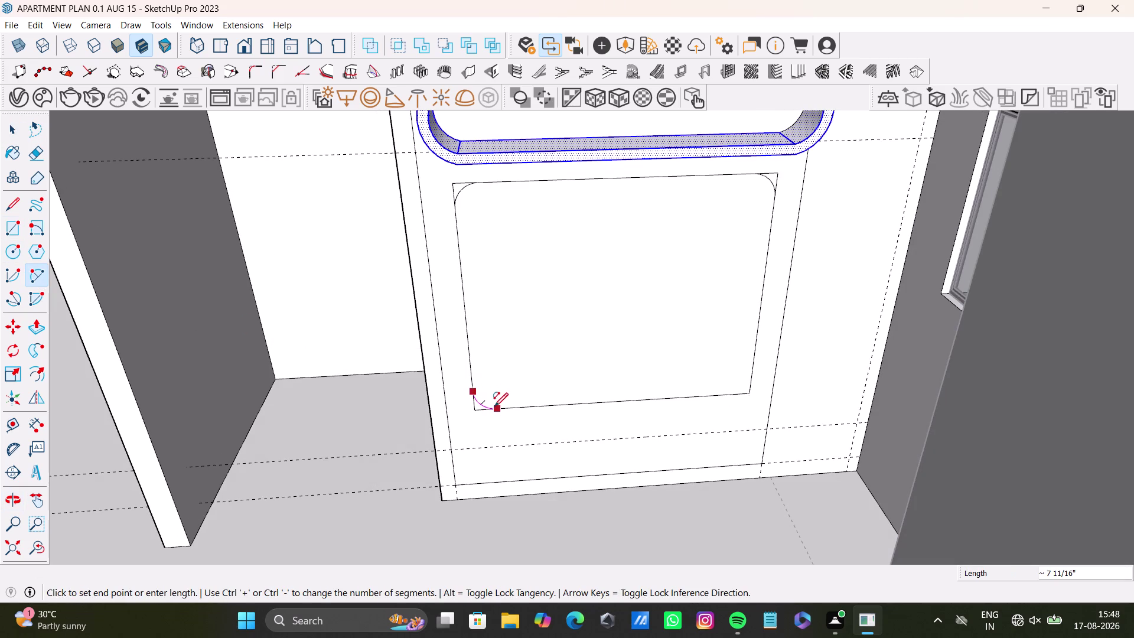
click(495, 406)
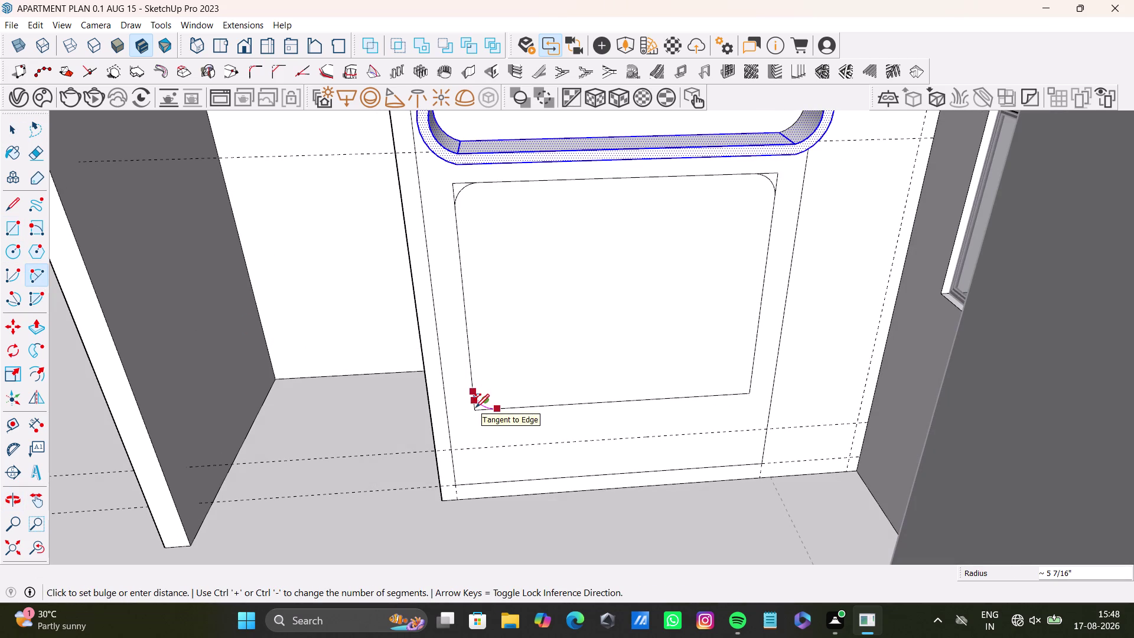
click(476, 408)
Draw an arc across the bottom-right corner and view the panel.
click(33, 279)
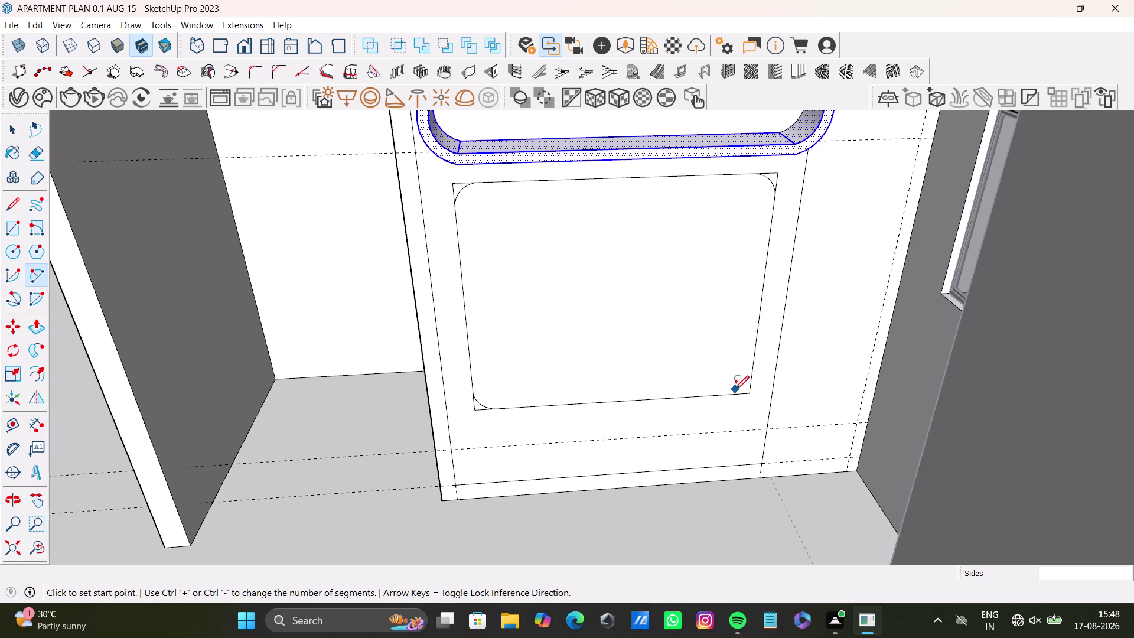
click(720, 395)
click(753, 370)
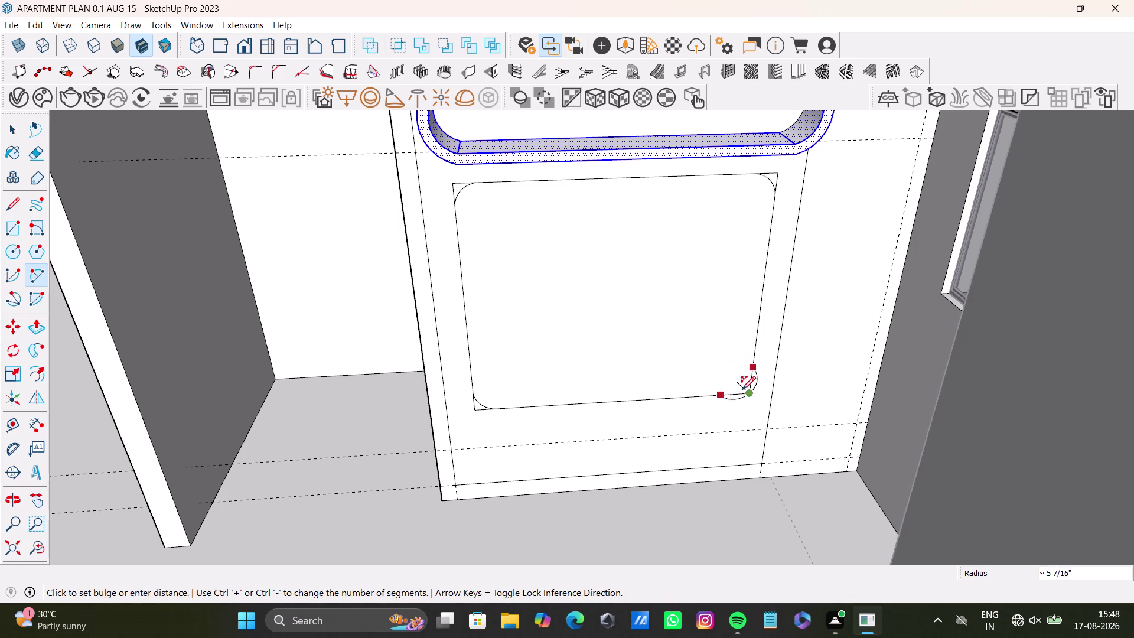
key(space)
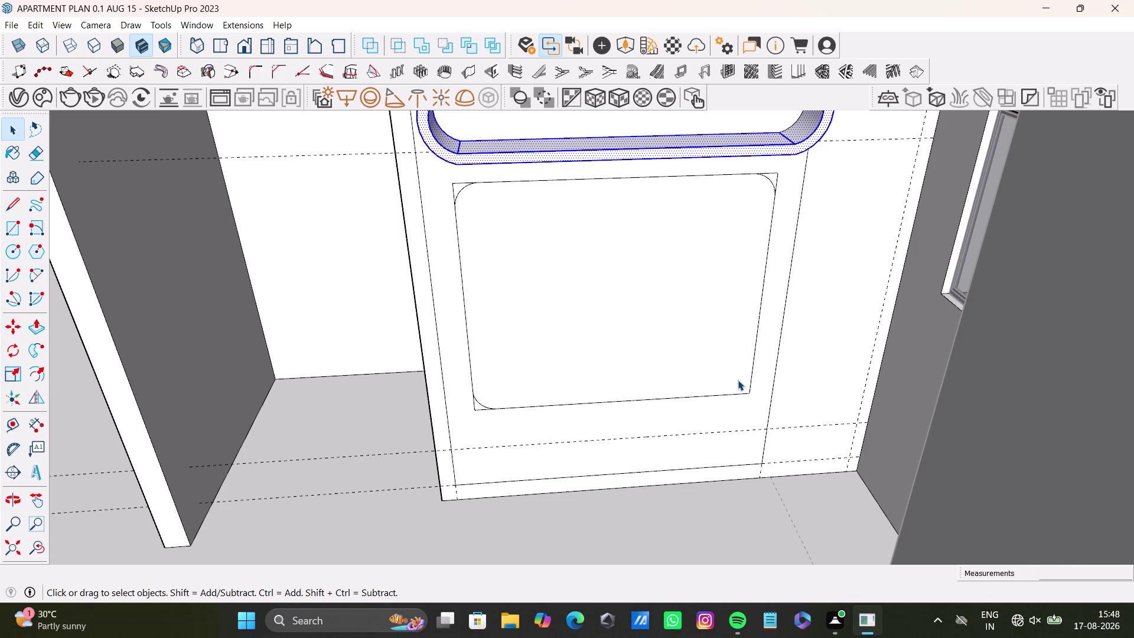
middle_drag(704, 369, 678, 362)
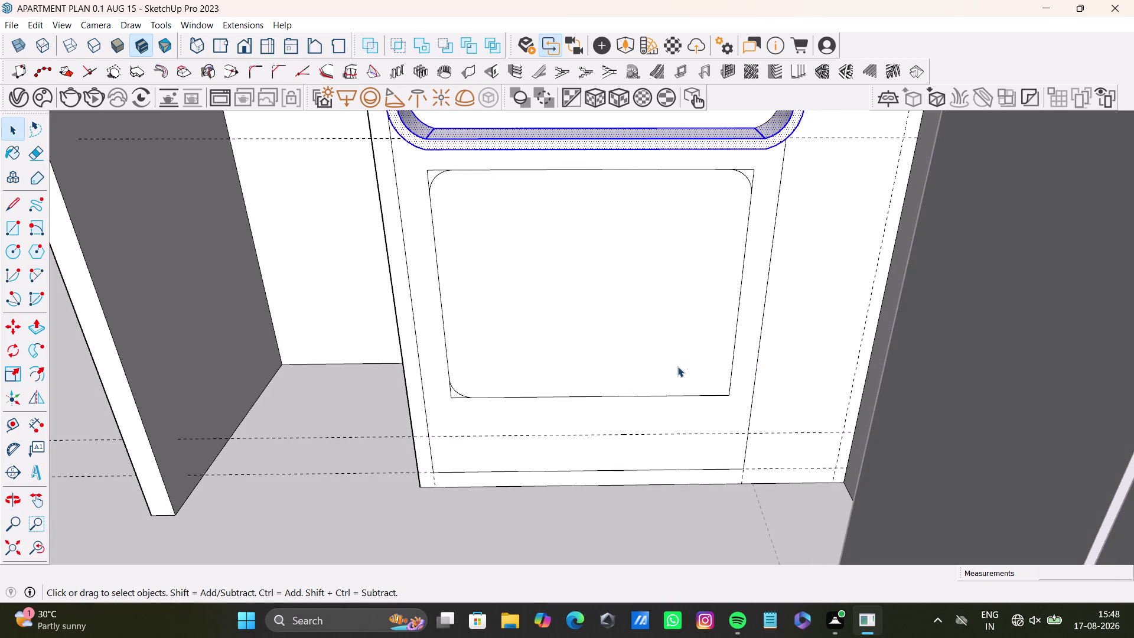
Undo the bottom corner curves and start redrawing the bottom-left arc.
key(ctrl+z)
scroll(up, 3)
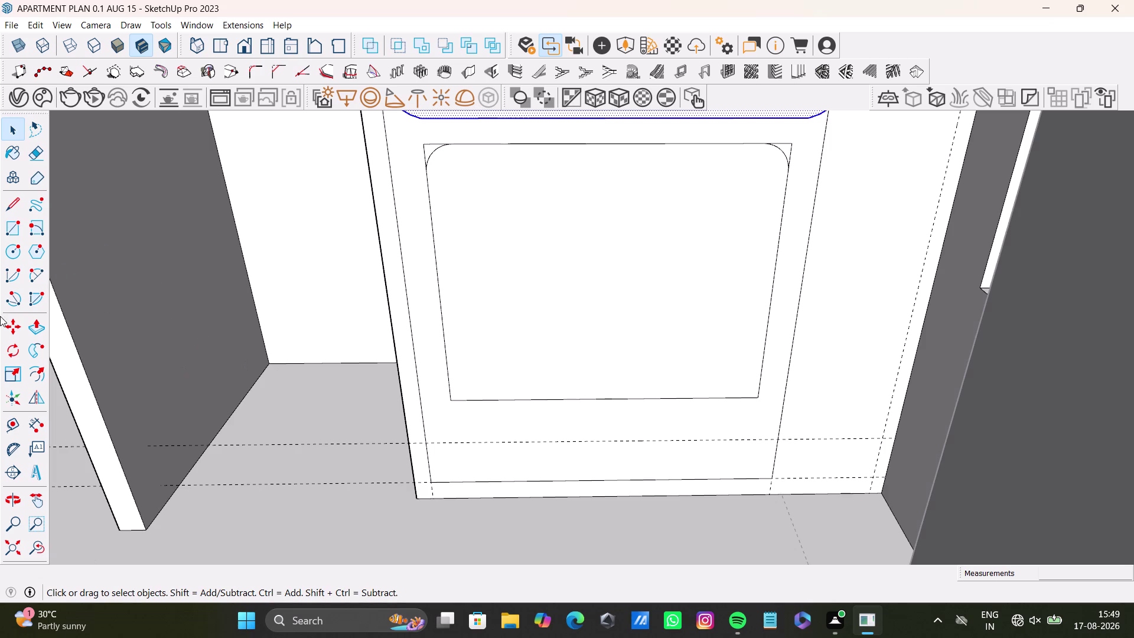
click(35, 272)
scroll(up, 3)
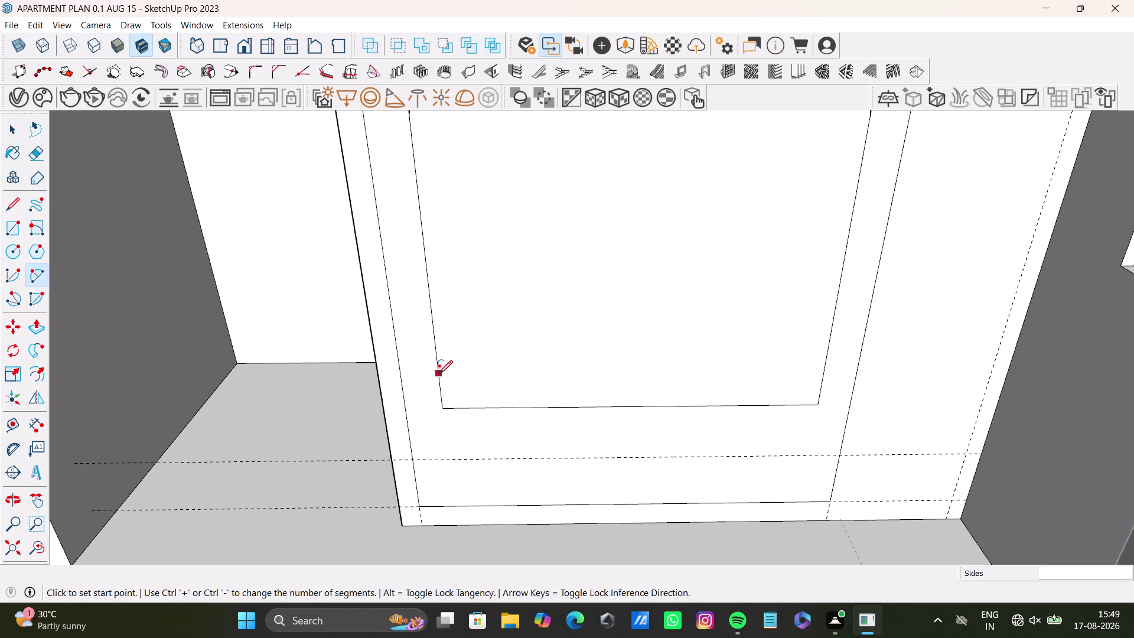
click(439, 374)
click(477, 405)
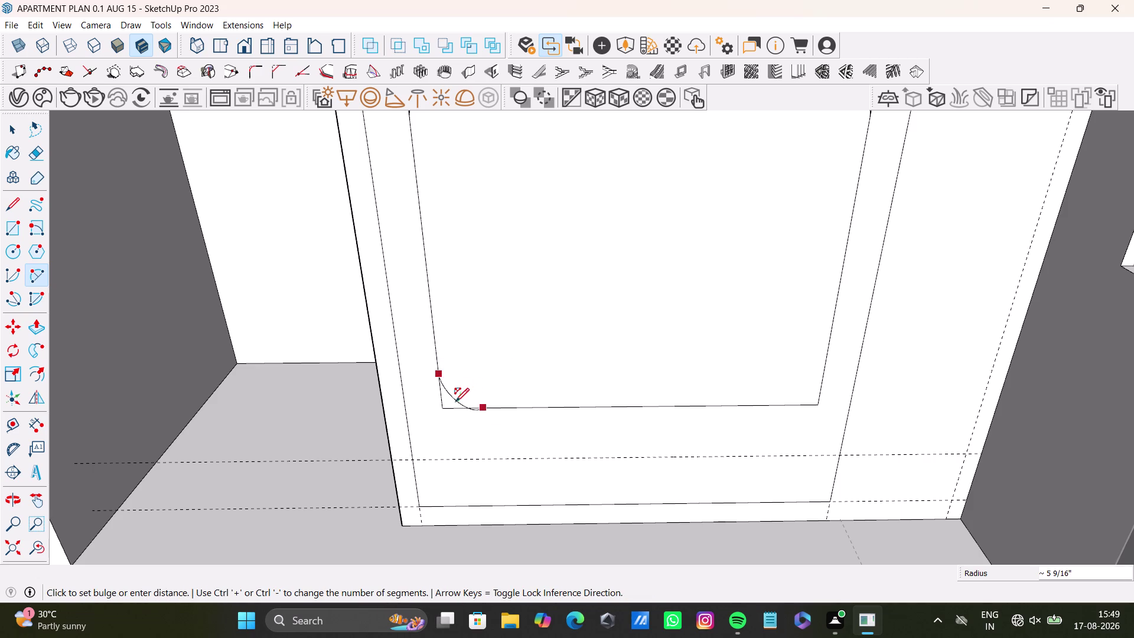